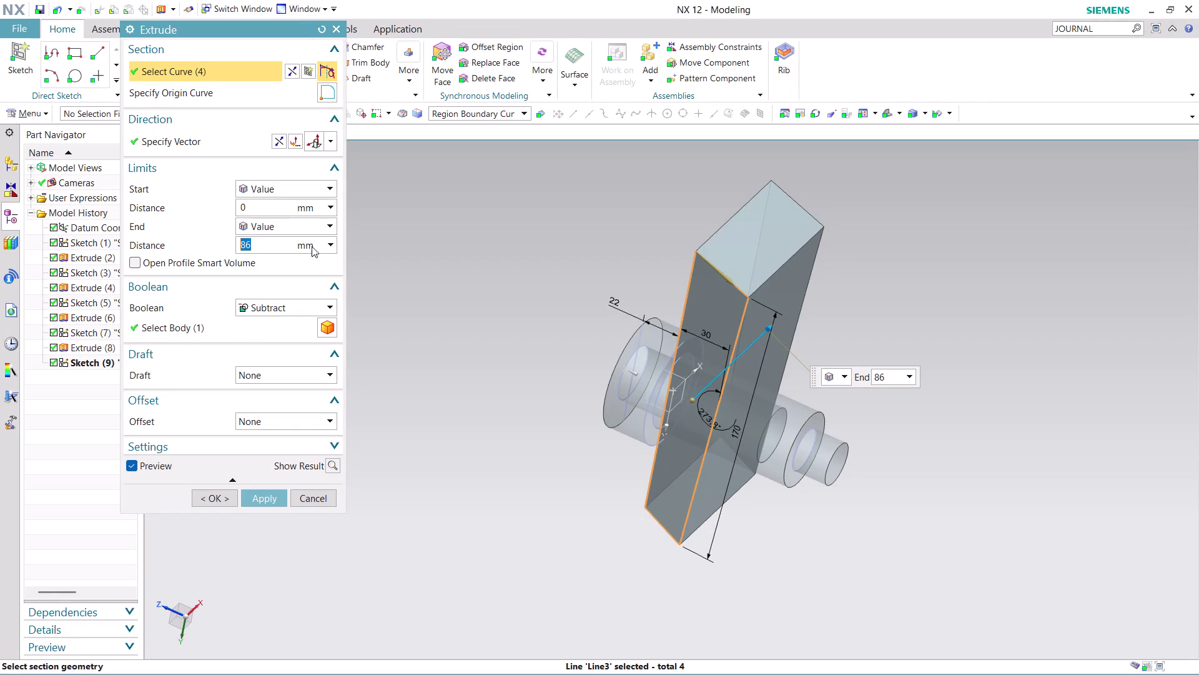
Make the extrude symmetric at 6 mm, reselect the four keyway curves and apply the cut.
click(329, 224)
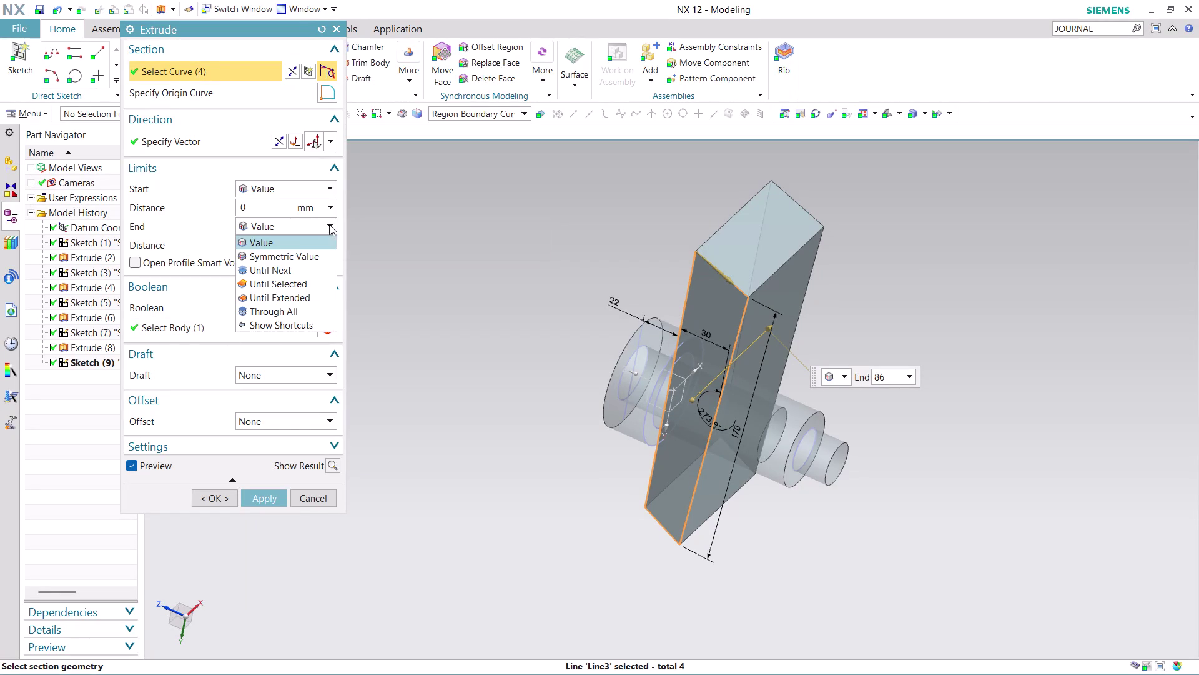
click(307, 254)
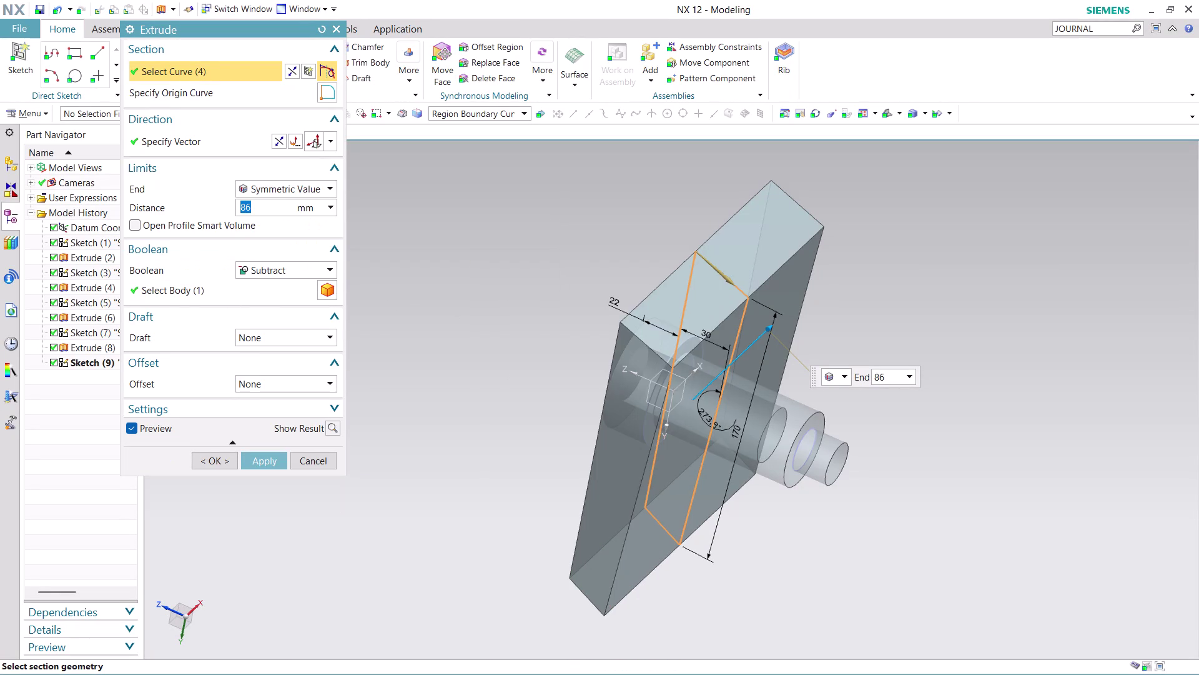
key(6)
click(411, 291)
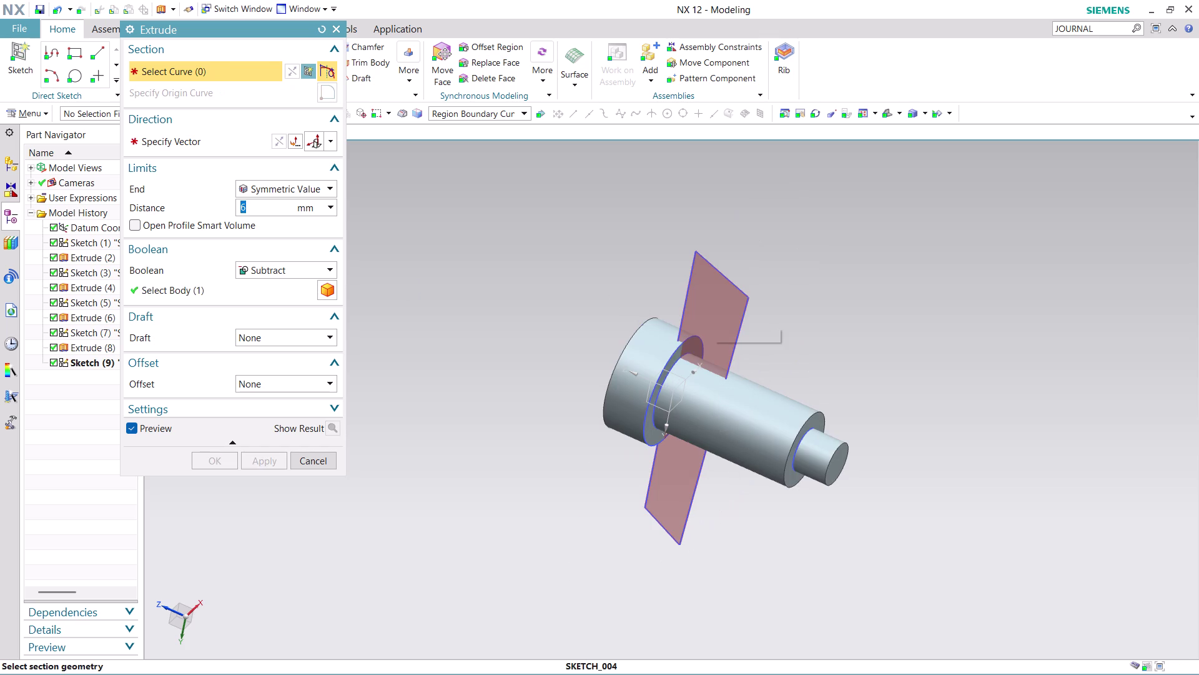
click(712, 310)
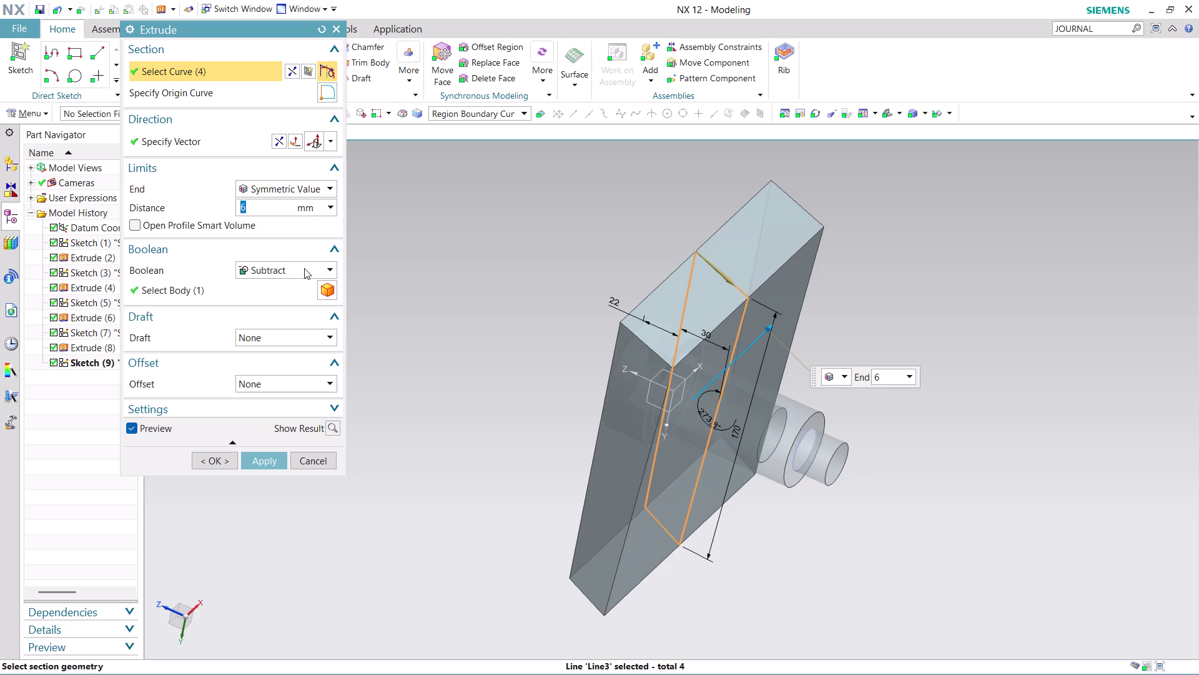
click(266, 462)
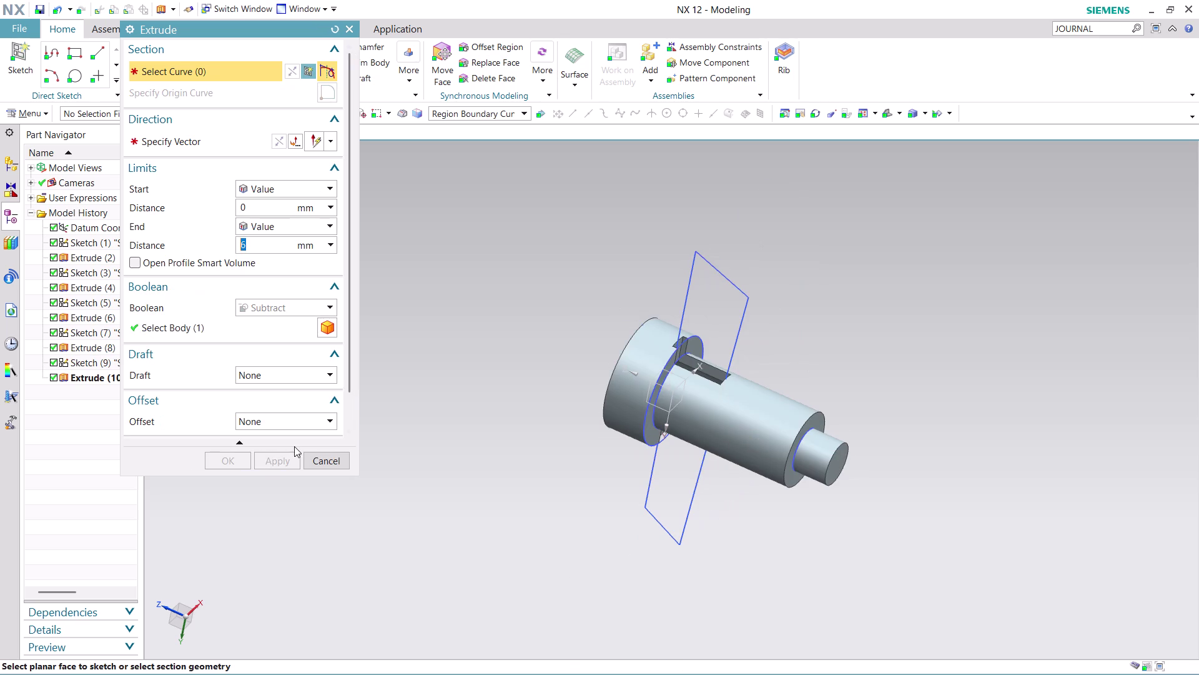
Orbit and zoom around the shaft to inspect the new keyway, then cancel the Extrude dialog.
middle_drag(779, 302, 766, 361)
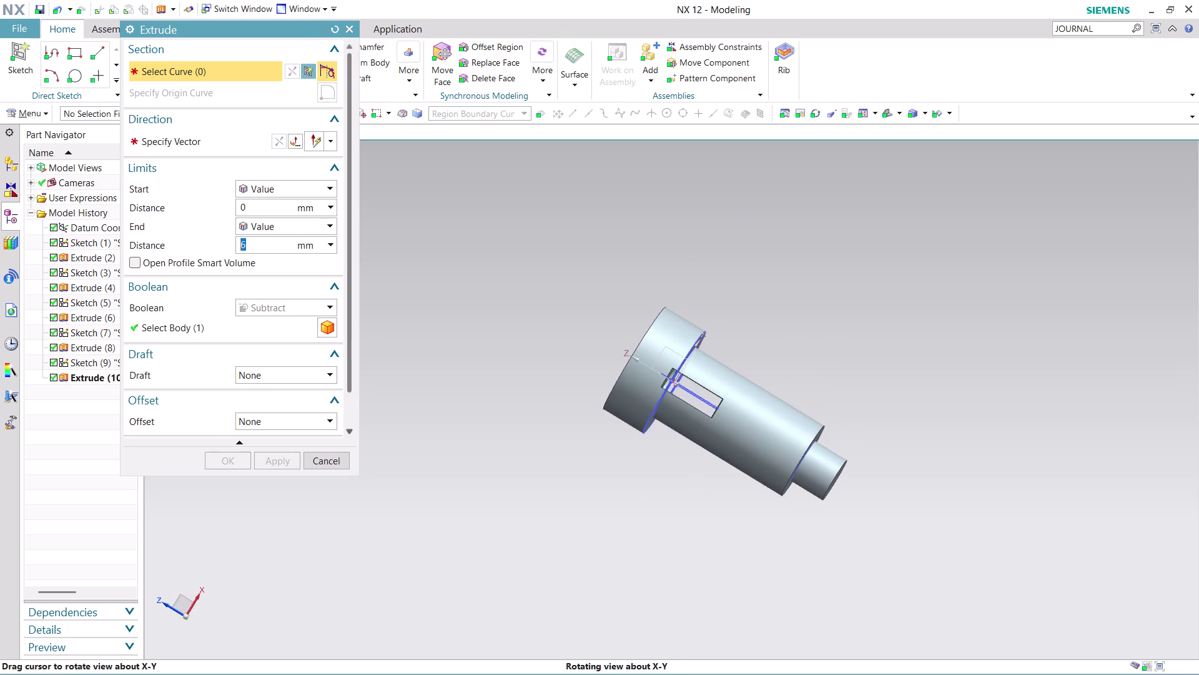
middle_drag(766, 361, 775, 197)
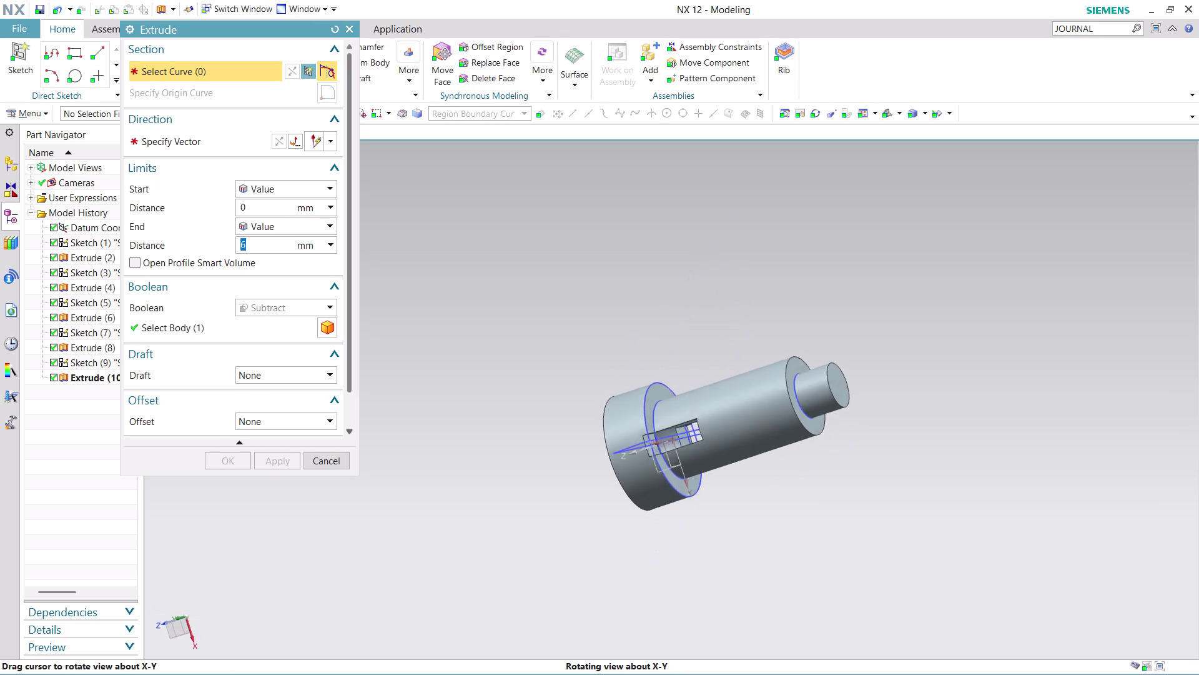
middle_drag(775, 198, 702, 275)
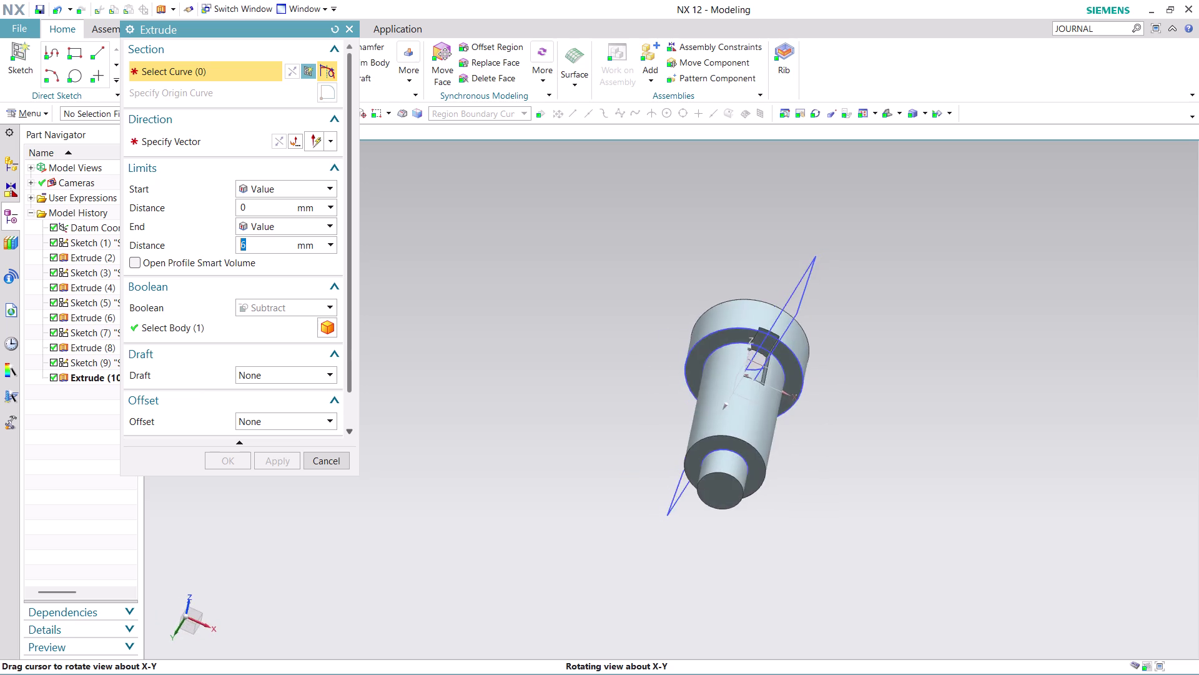
middle_drag(702, 275, 676, 289)
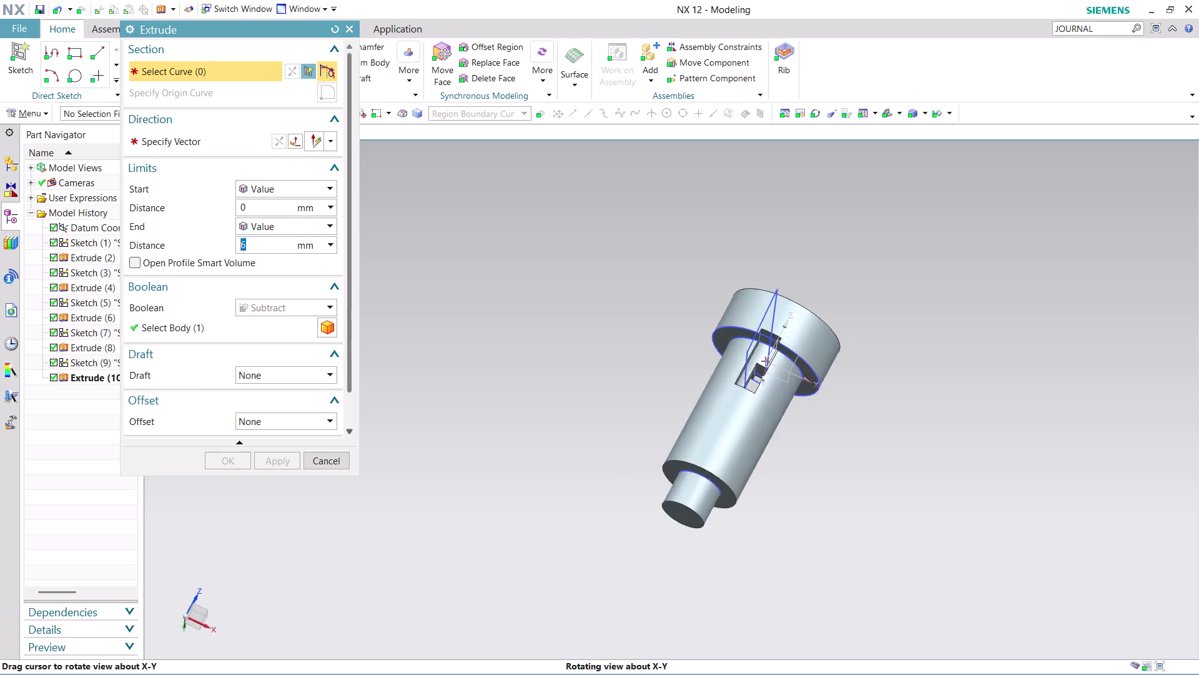
middle_drag(676, 289, 587, 273)
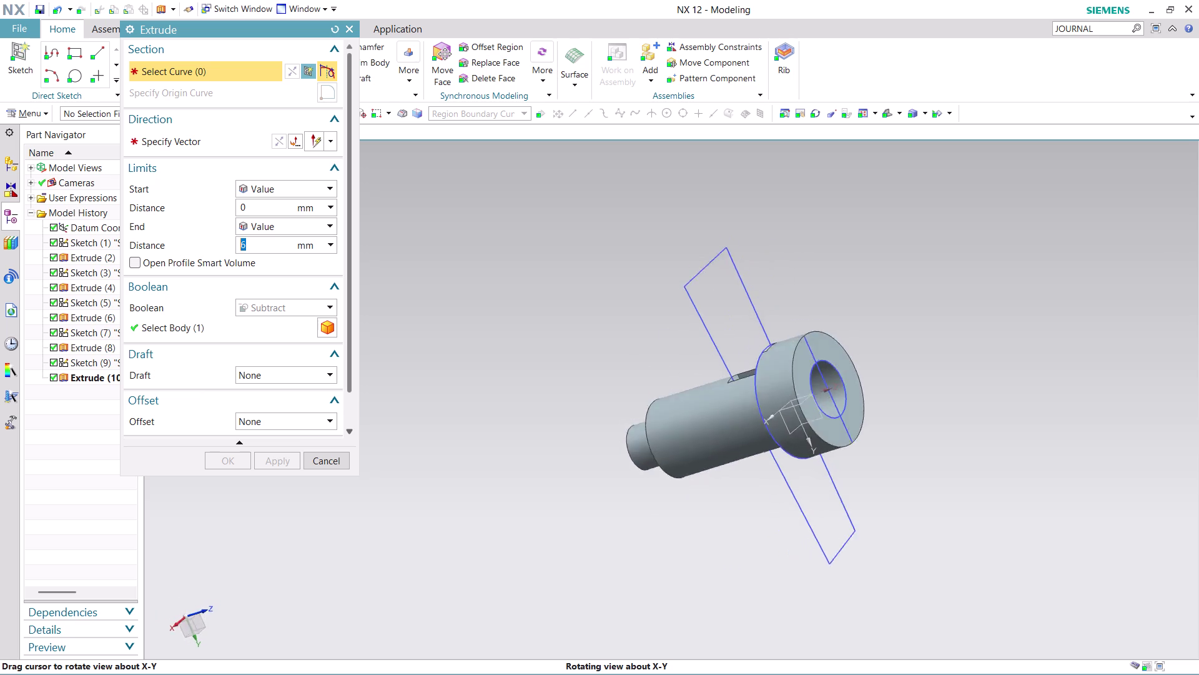
middle_drag(587, 273, 617, 314)
scroll(up, 3)
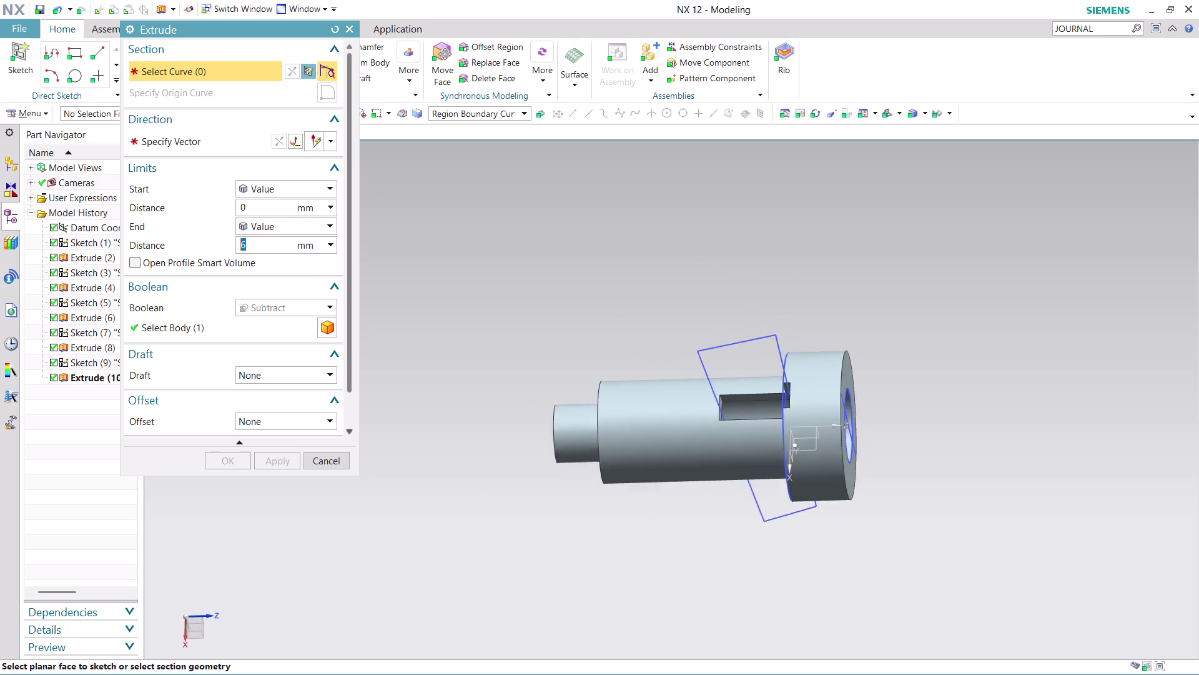
scroll(up, 3)
middle_drag(915, 358, 944, 398)
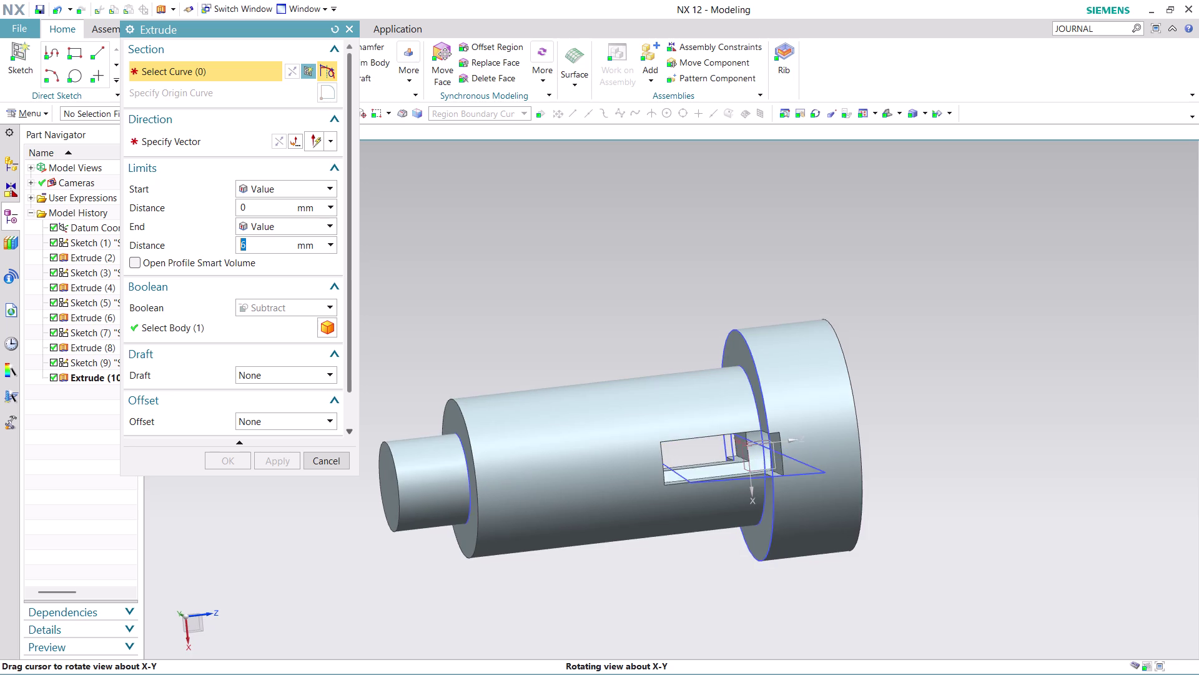
middle_drag(944, 398, 915, 380)
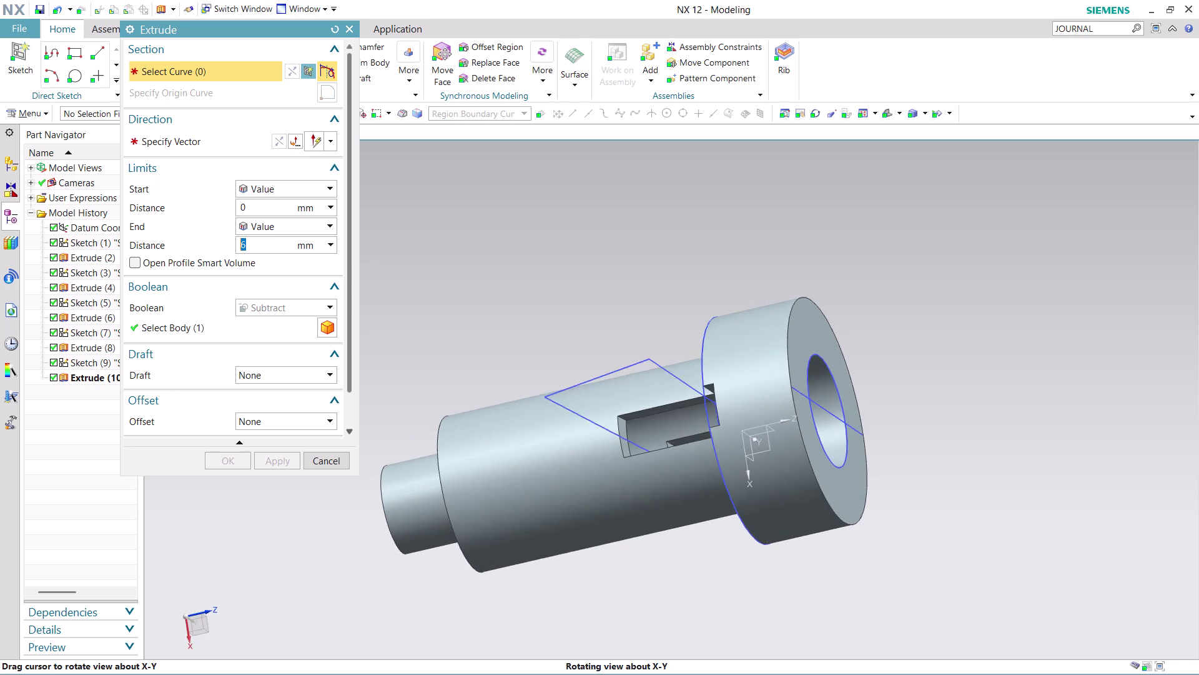
middle_drag(914, 380, 843, 238)
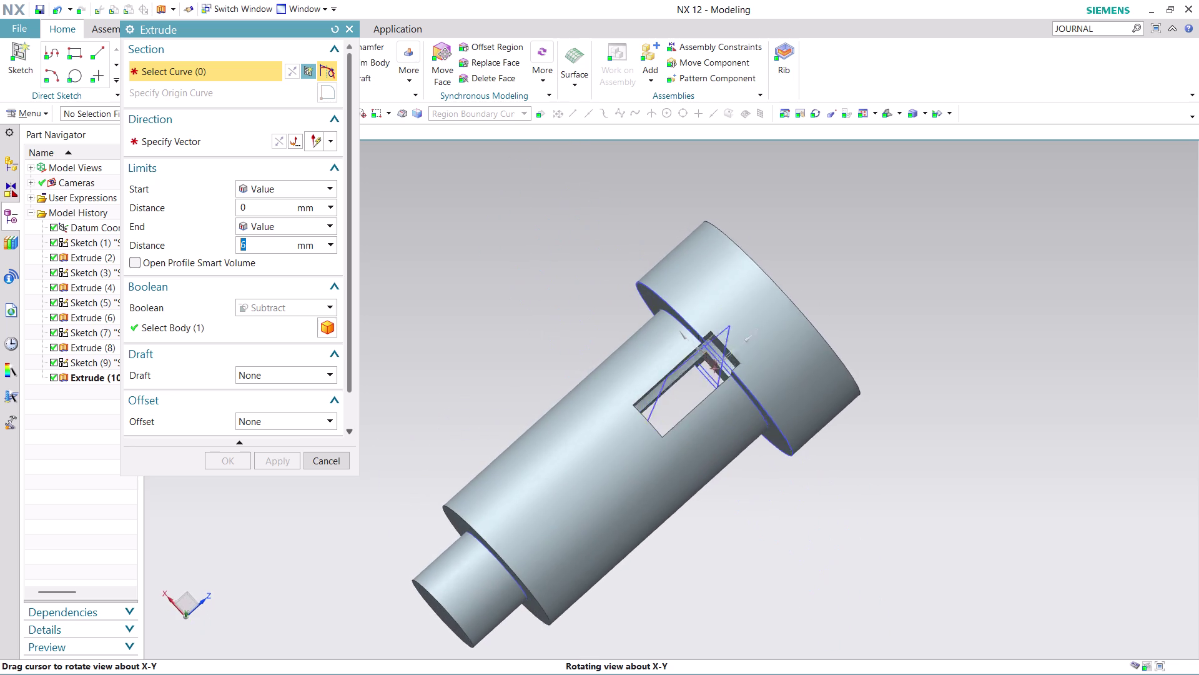
middle_drag(844, 238, 797, 291)
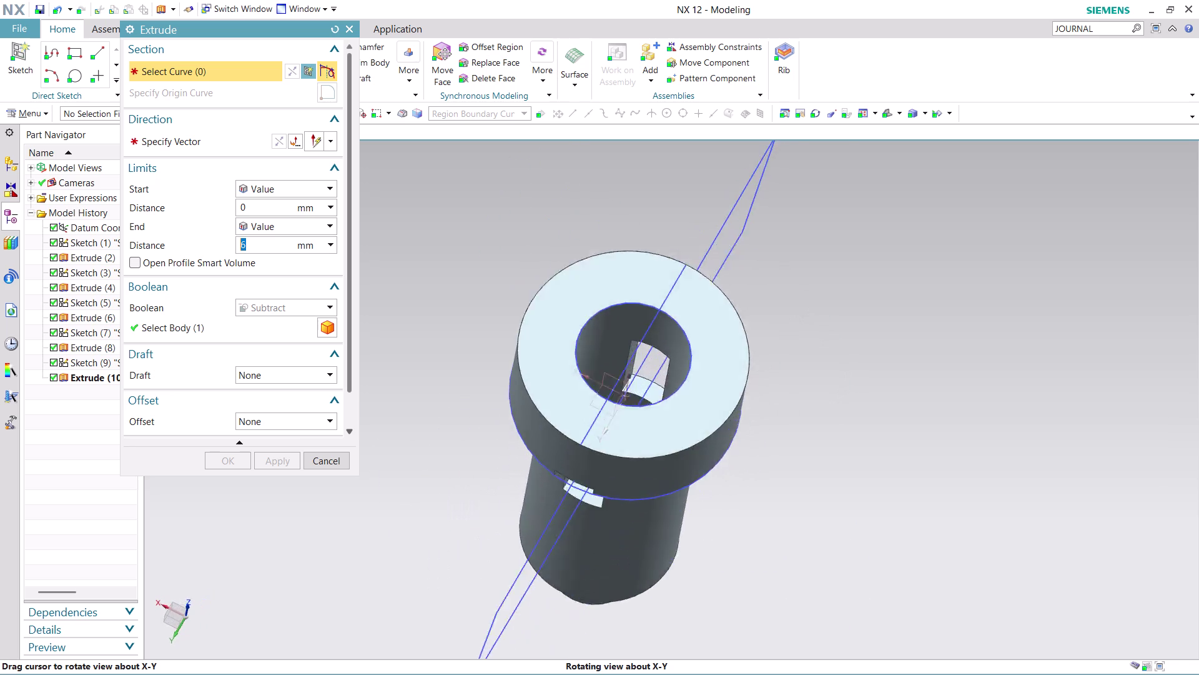
middle_drag(798, 291, 890, 369)
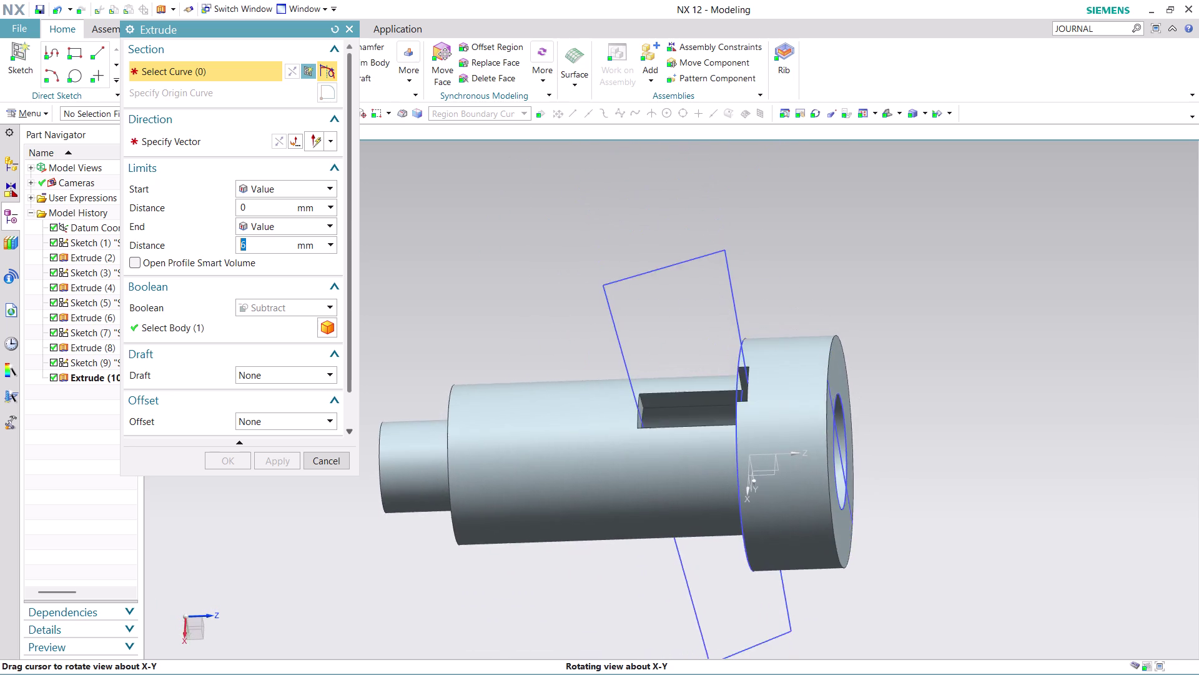
middle_drag(889, 369, 856, 336)
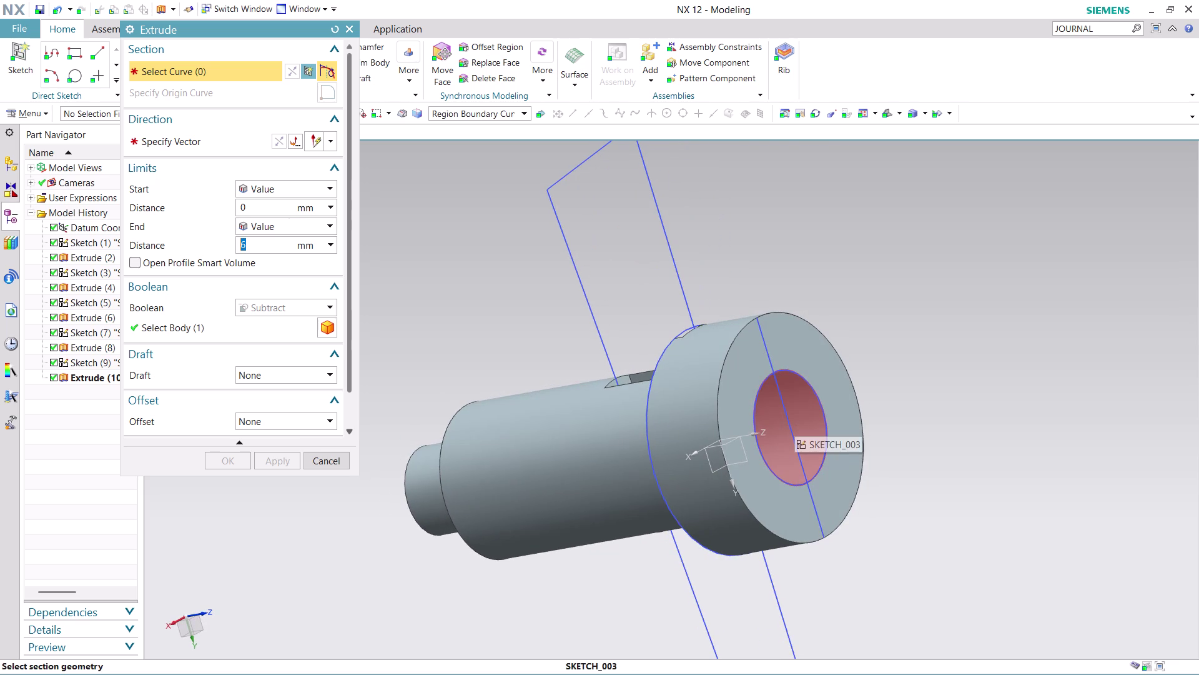
click(312, 460)
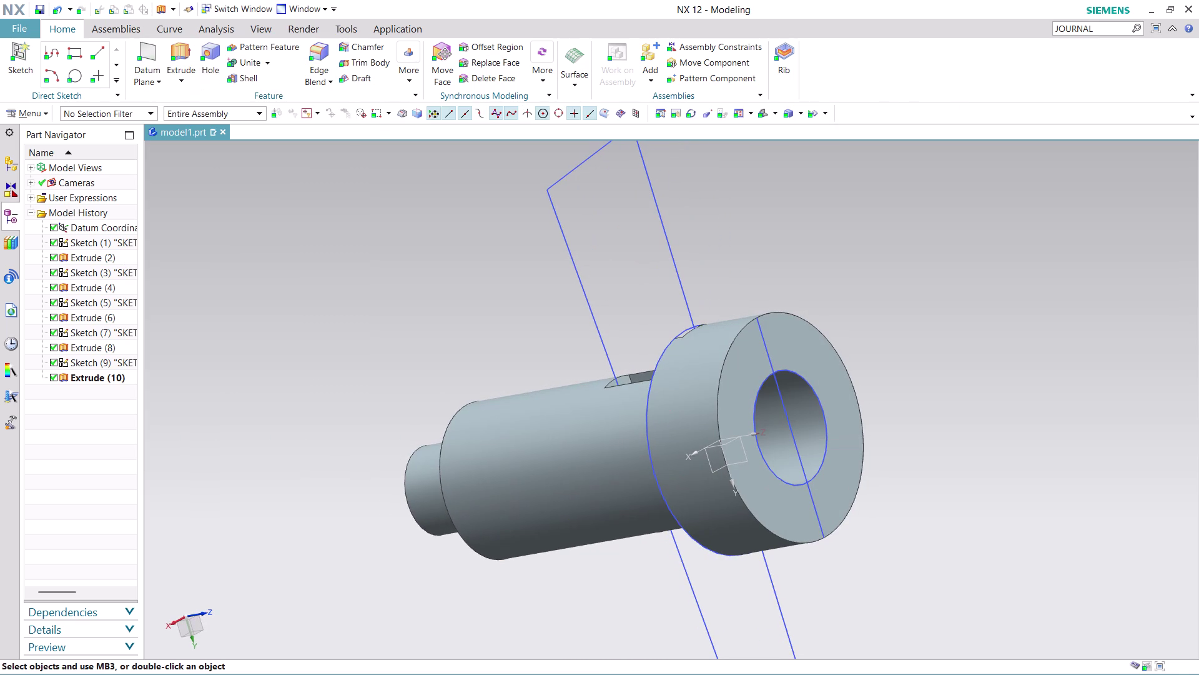
right_click(785, 407)
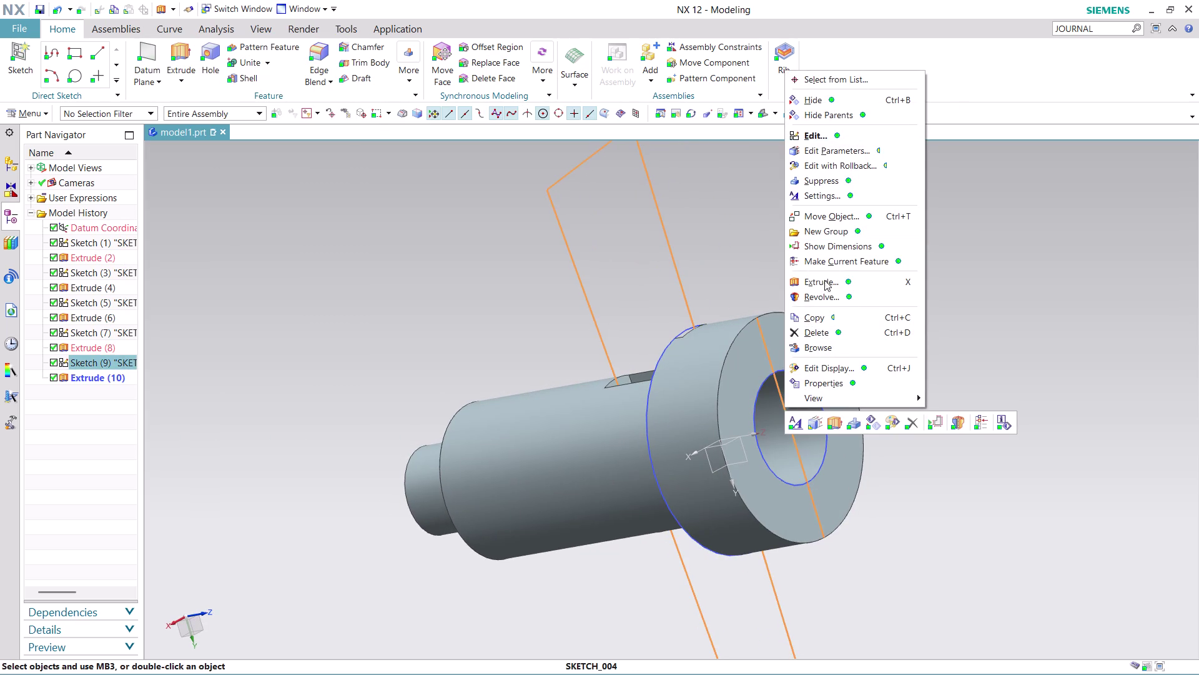
click(849, 98)
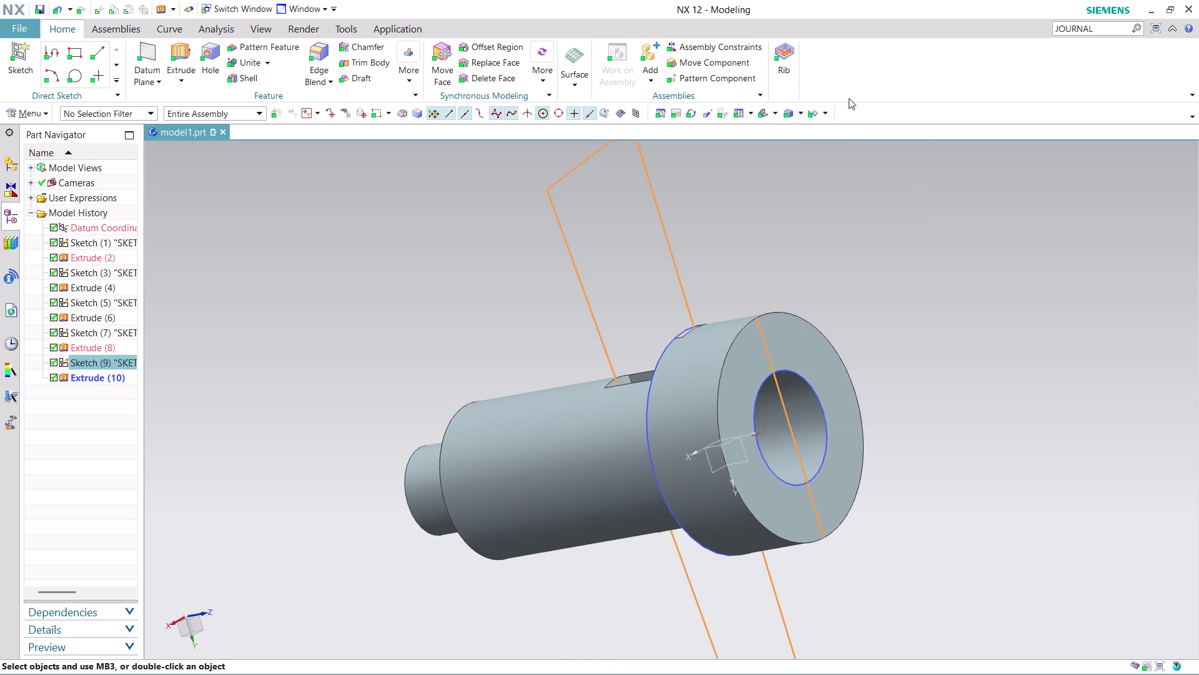
middle_drag(852, 231, 877, 297)
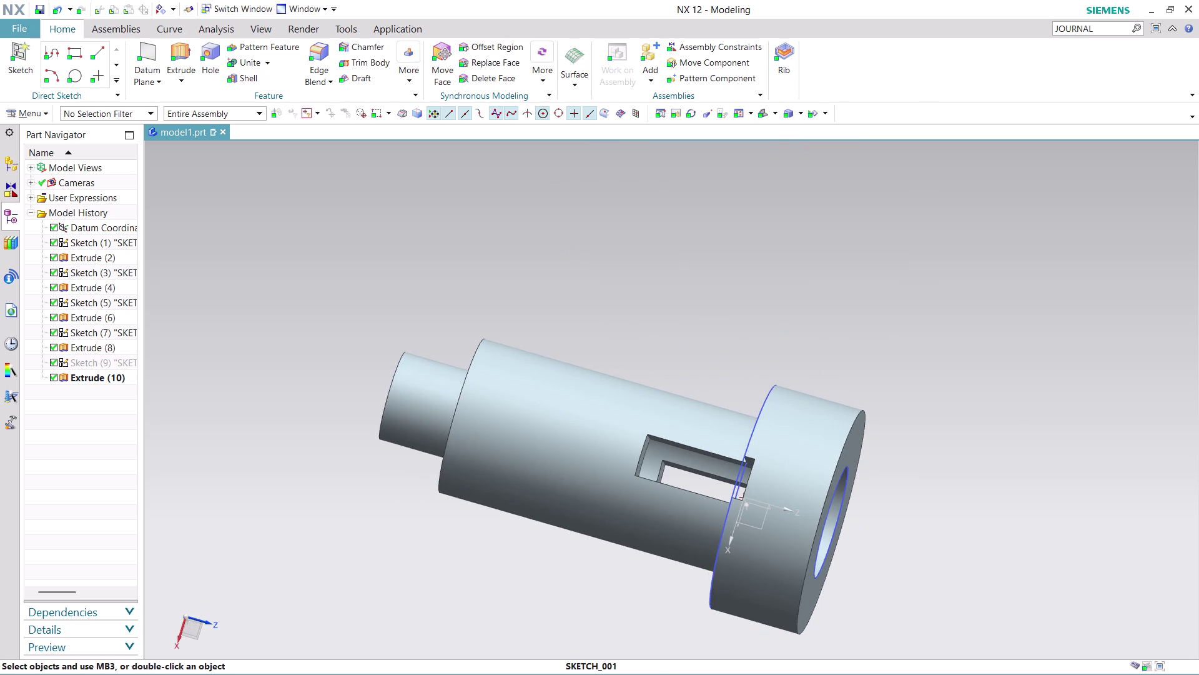
right_click(737, 475)
click(794, 171)
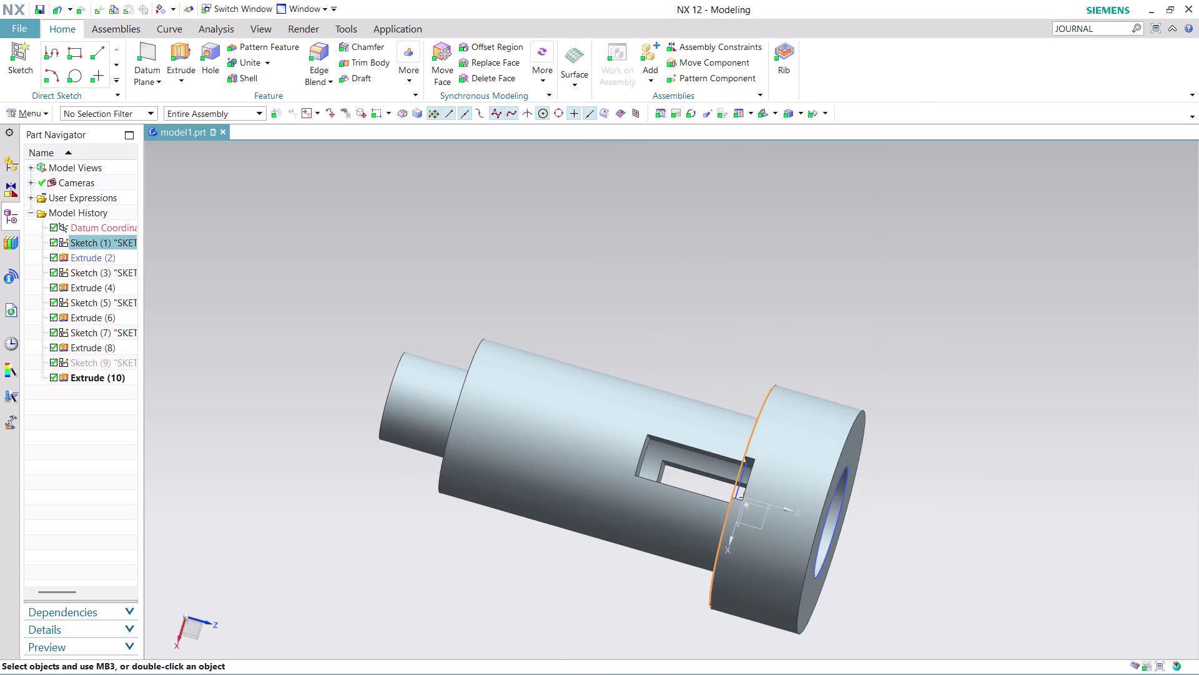
right_click(737, 478)
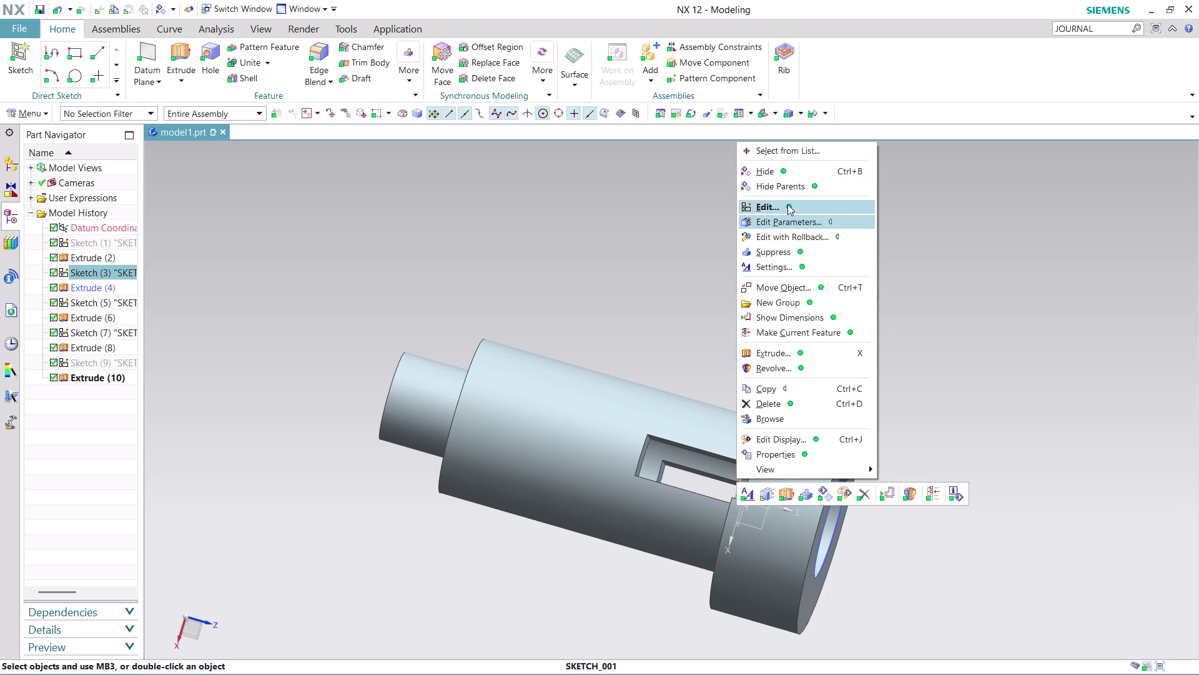
click(787, 172)
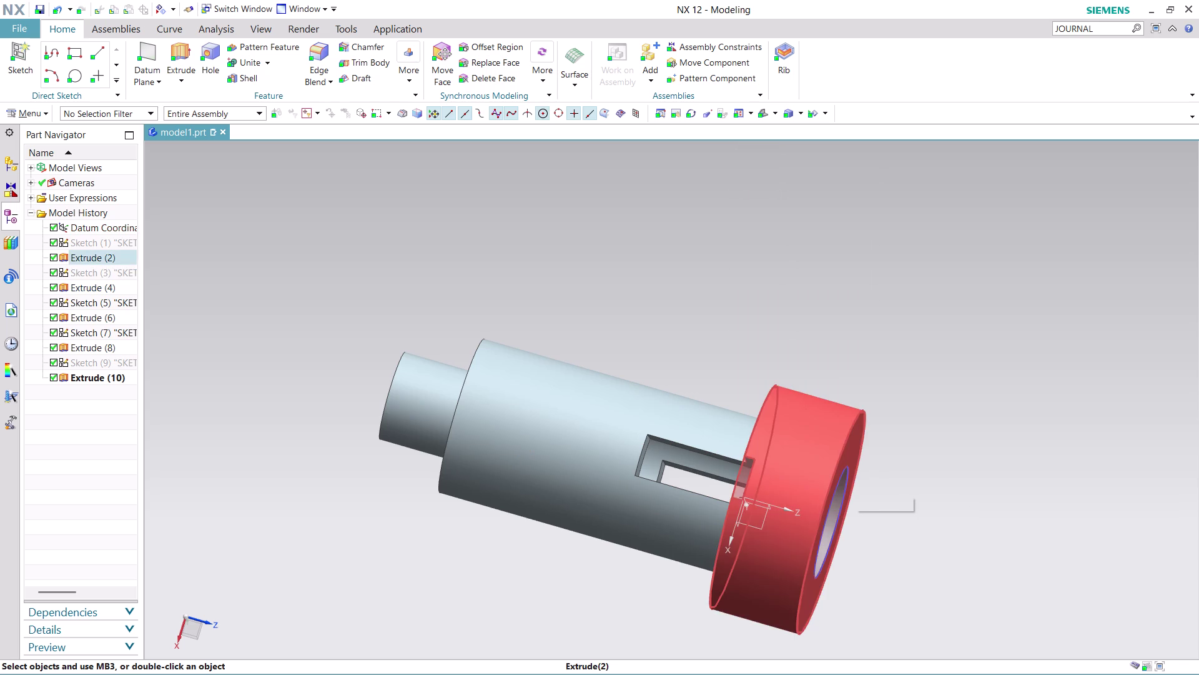
right_click(850, 483)
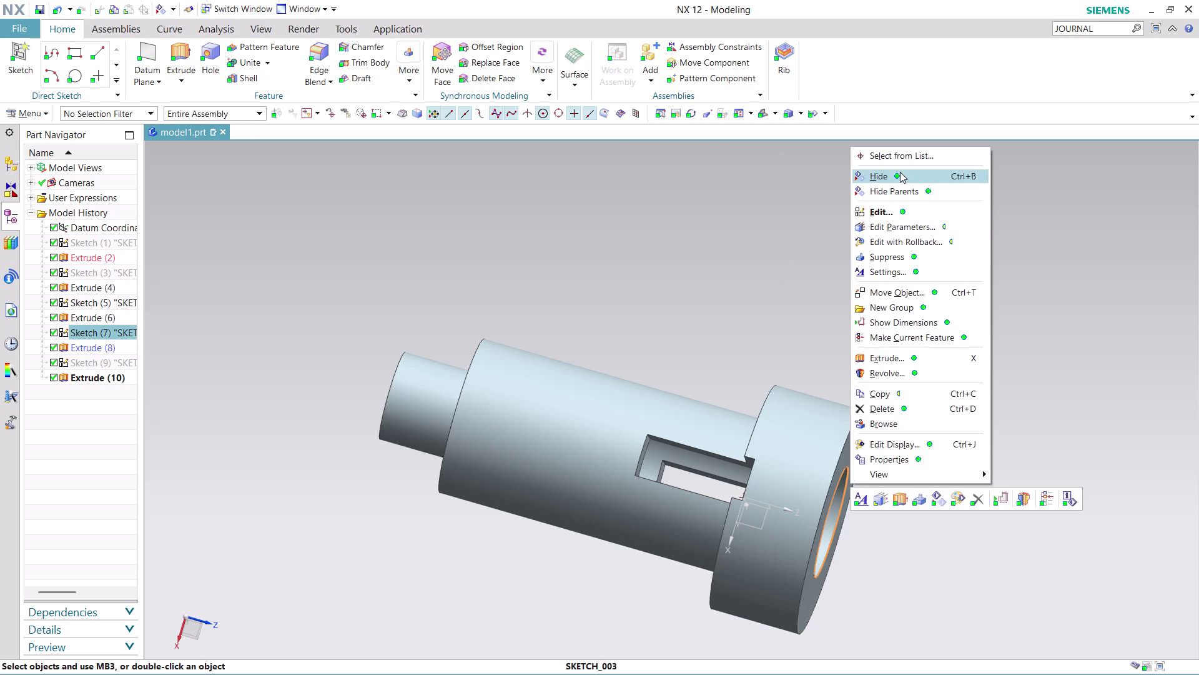
click(900, 172)
scroll(down, 3)
middle_drag(938, 607, 936, 599)
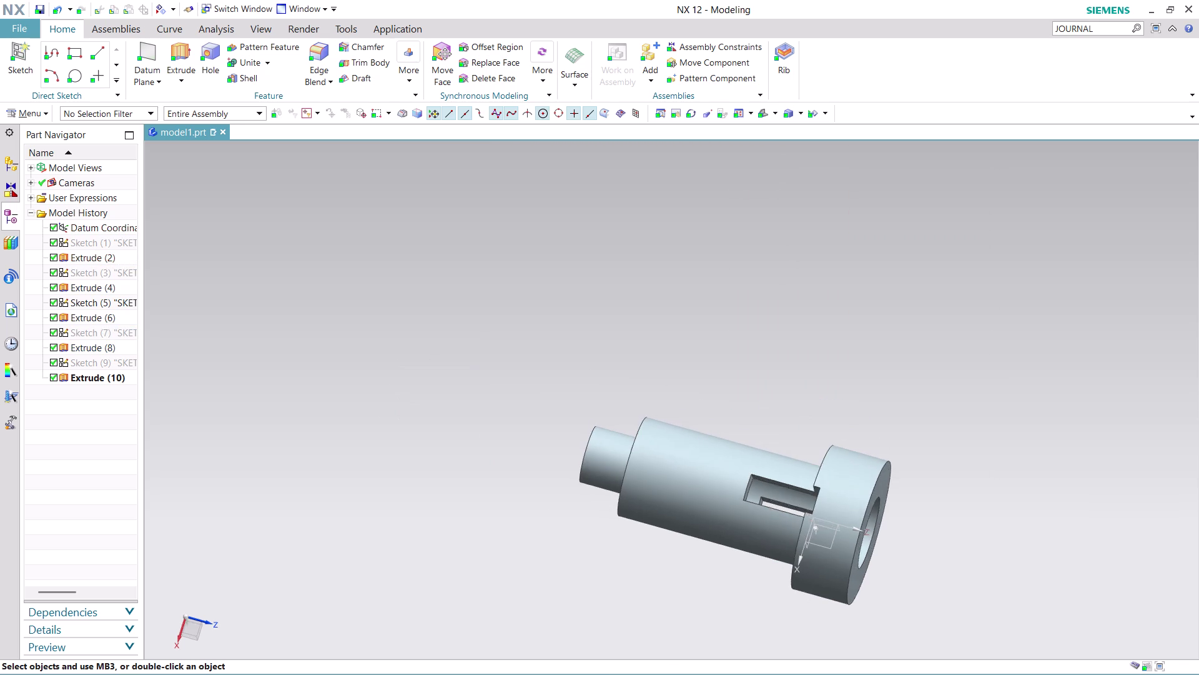
middle_drag(936, 600, 938, 481)
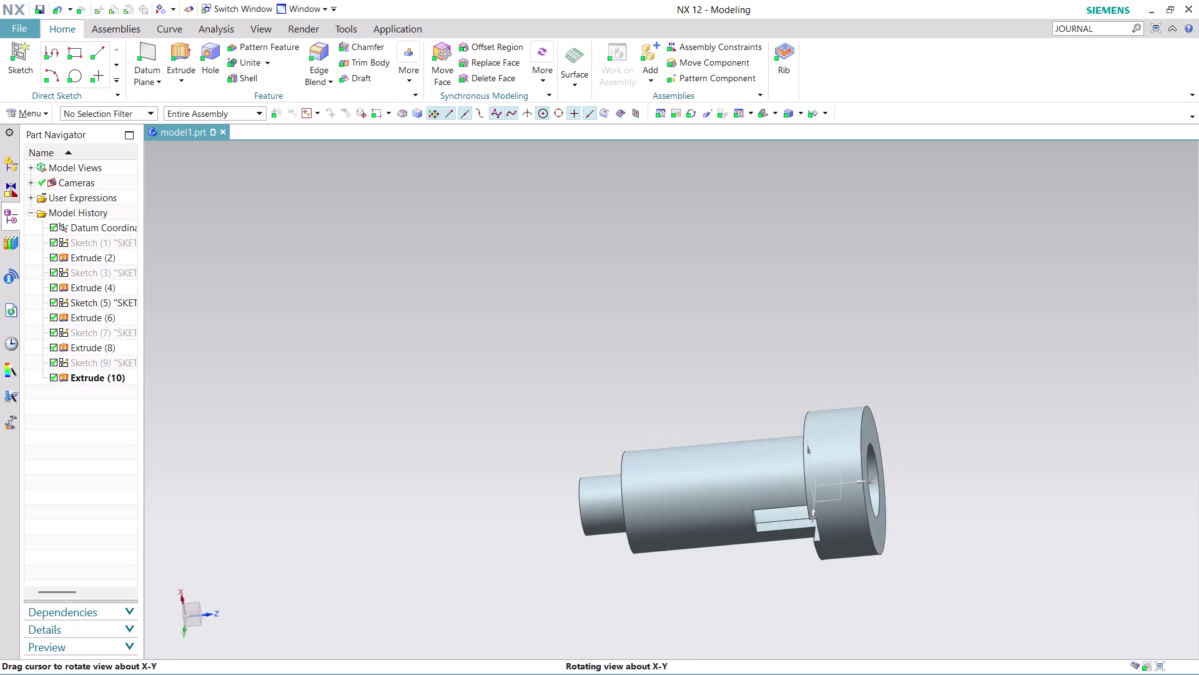
middle_drag(937, 480, 955, 501)
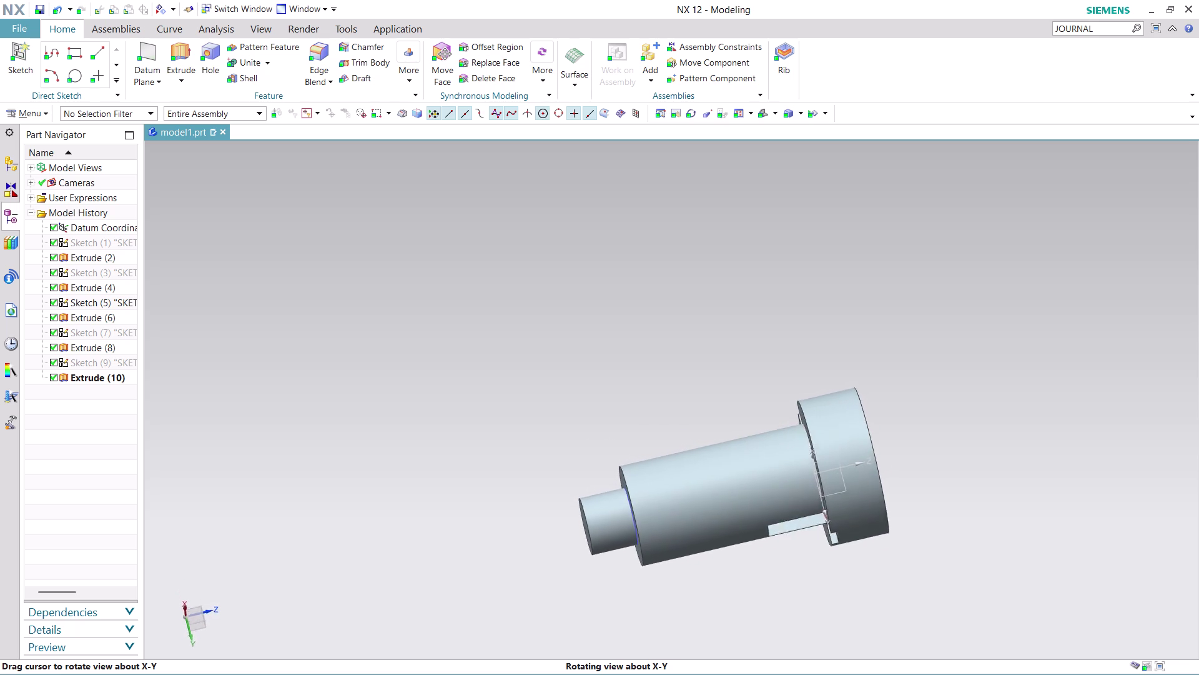
middle_drag(955, 501, 989, 606)
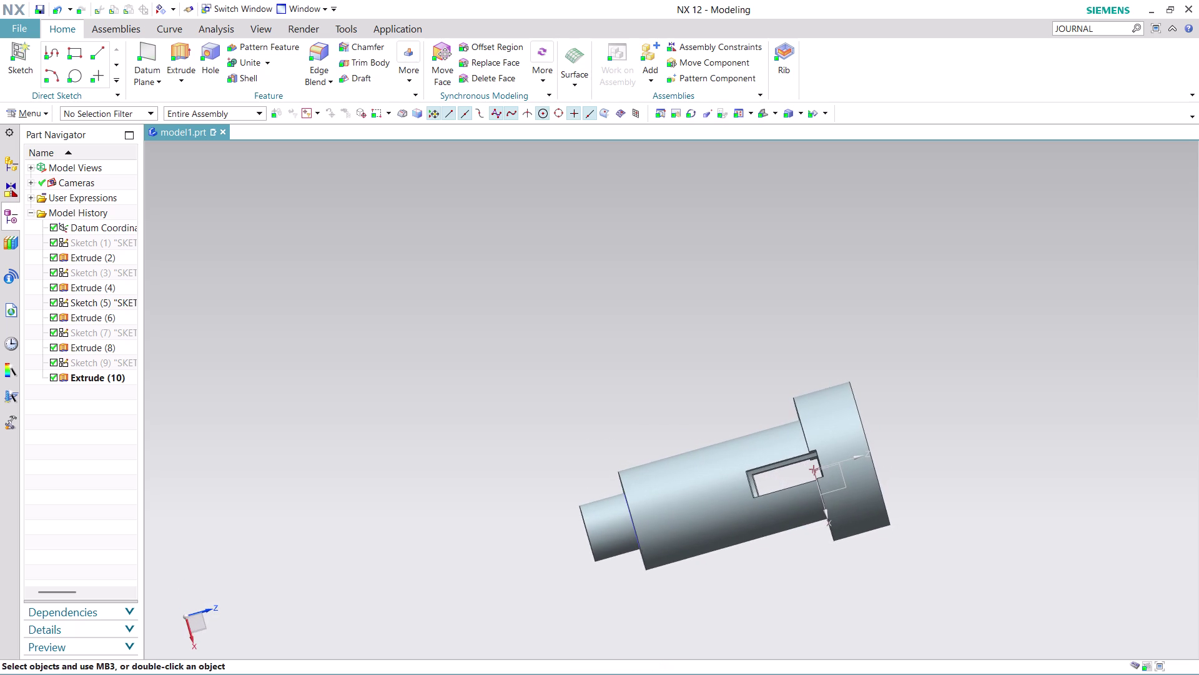
scroll(up, 3)
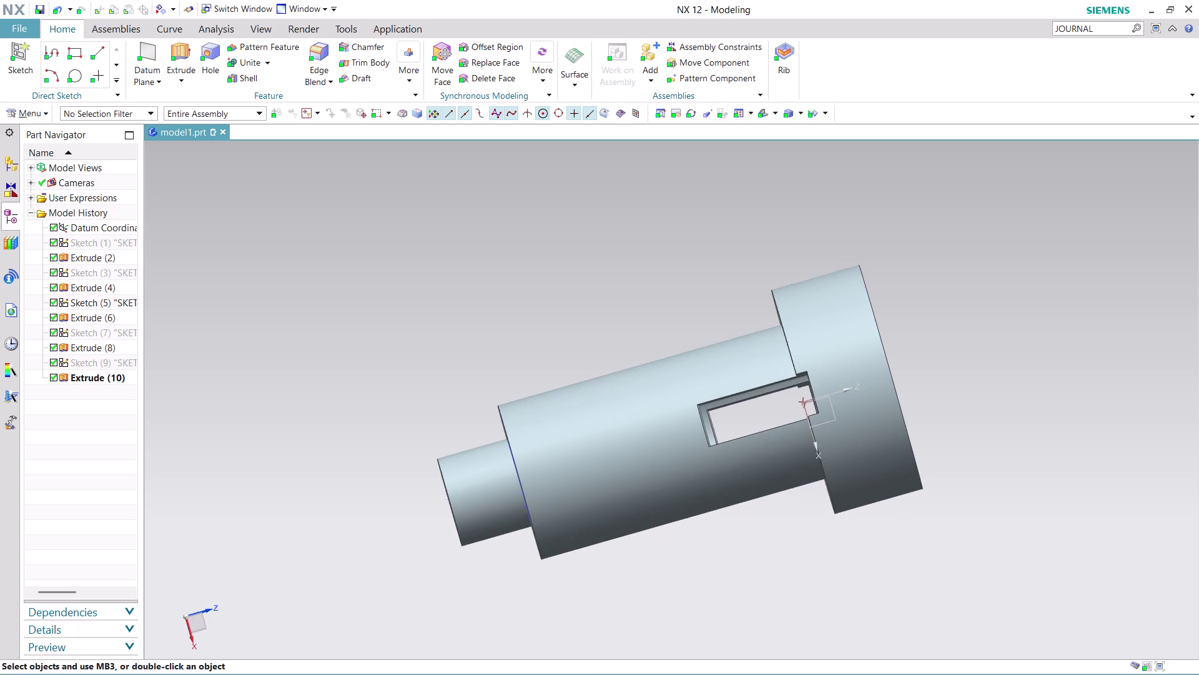
click(80, 380)
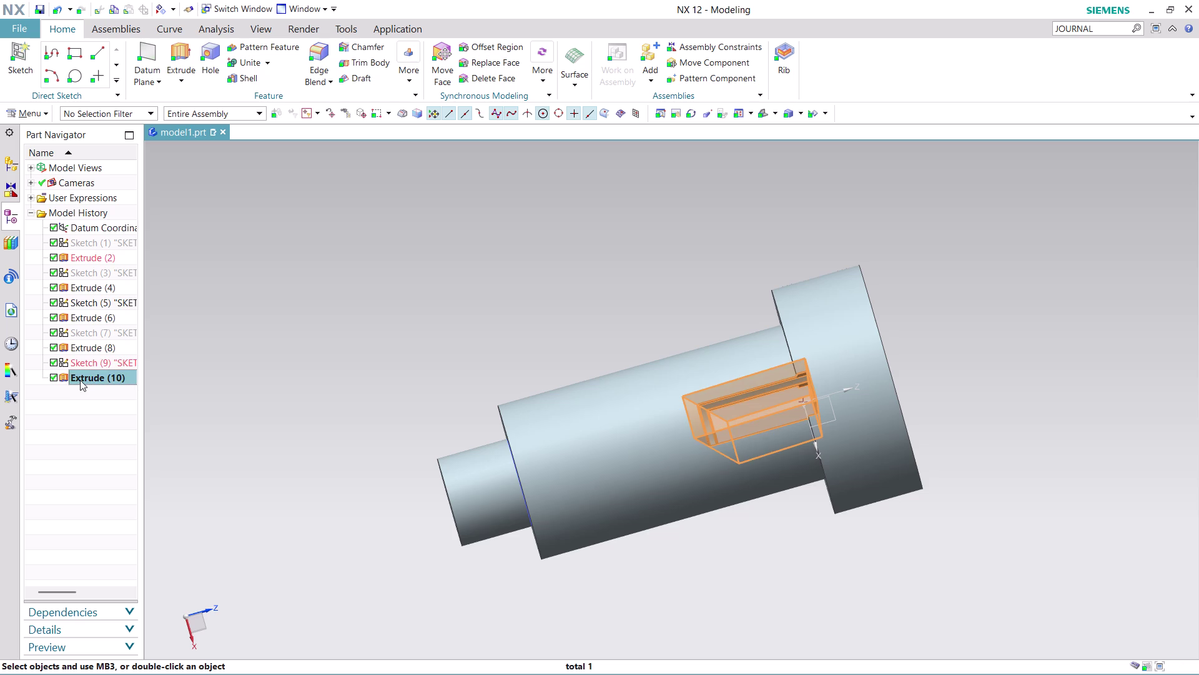
Edit Extrude (10) parameters, appending /2 to the symmetric distance.
right_click(80, 380)
click(159, 102)
click(260, 210)
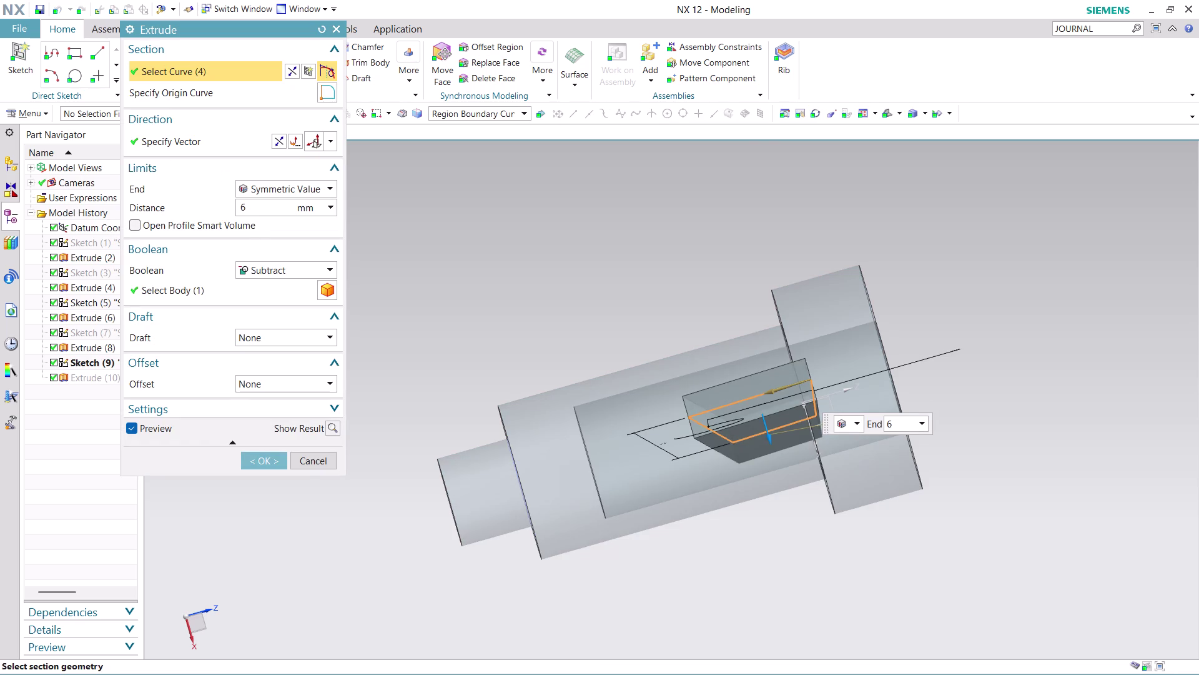
text(/2)
click(255, 461)
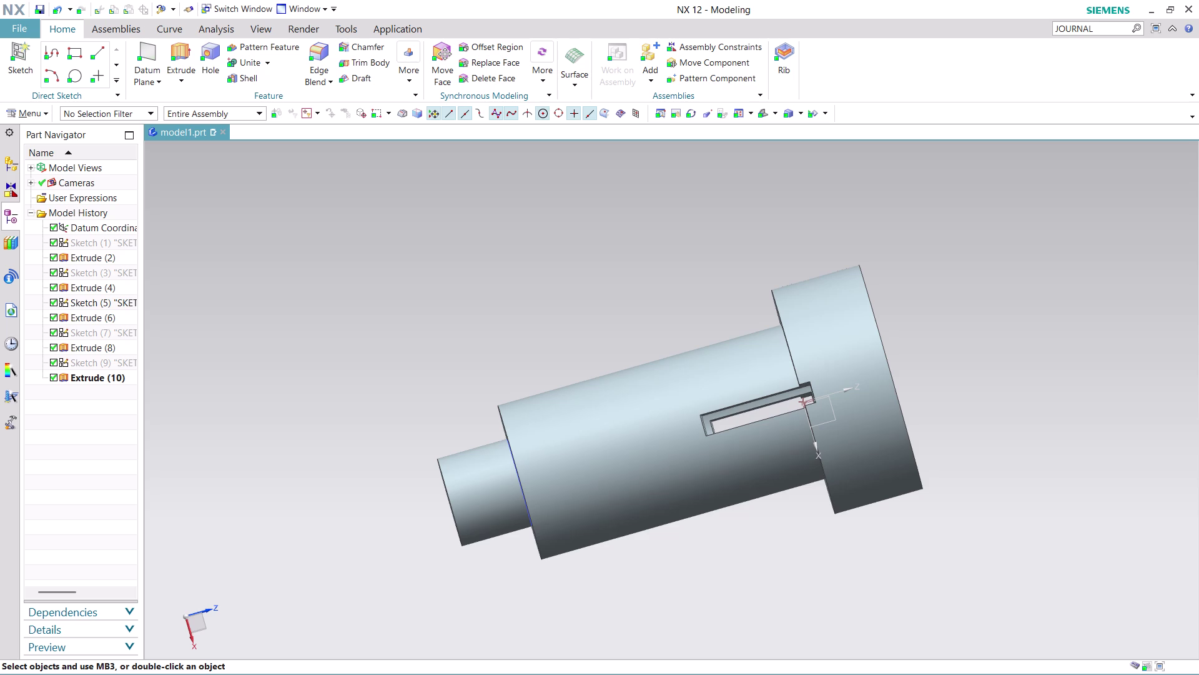
Orbit the shaft from both ends to inspect the narrowed keyway slot.
scroll(up, 3)
middle_drag(798, 536, 779, 470)
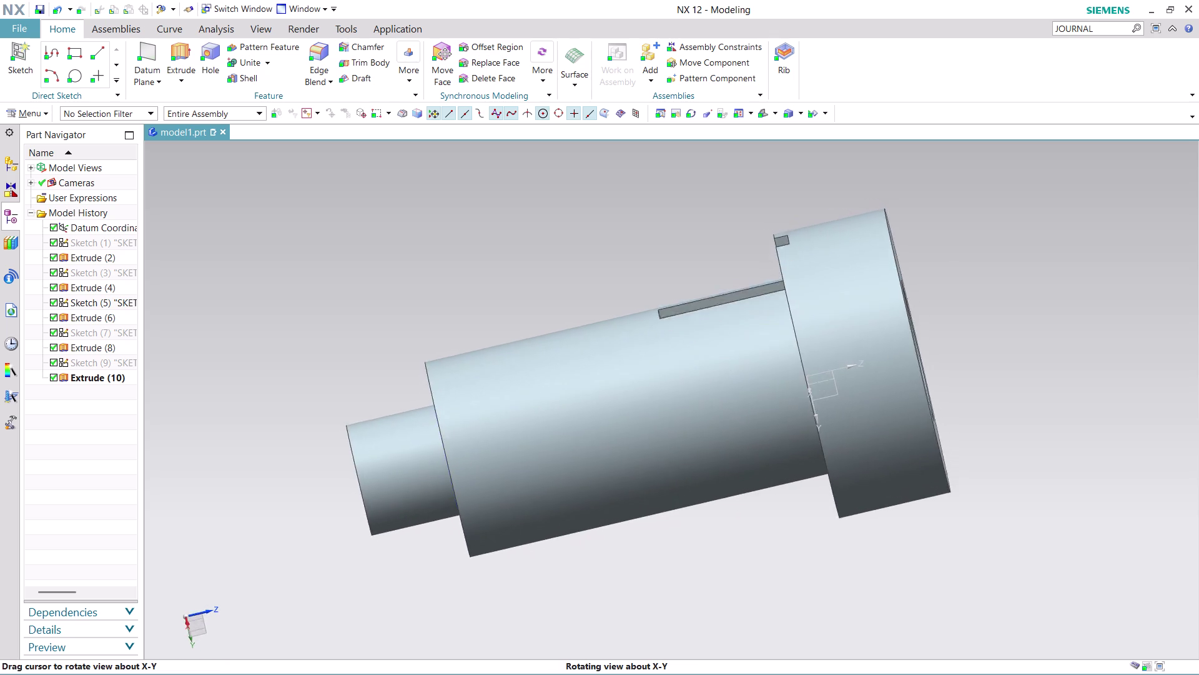
middle_drag(779, 470, 767, 385)
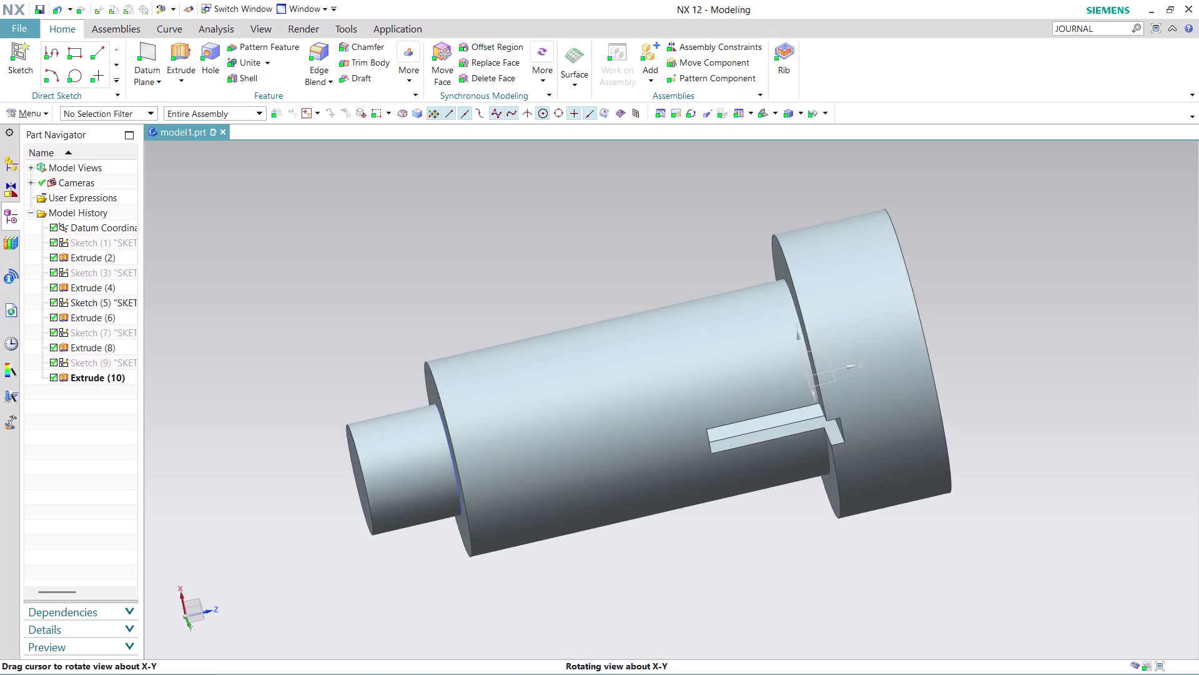
middle_drag(767, 385, 821, 526)
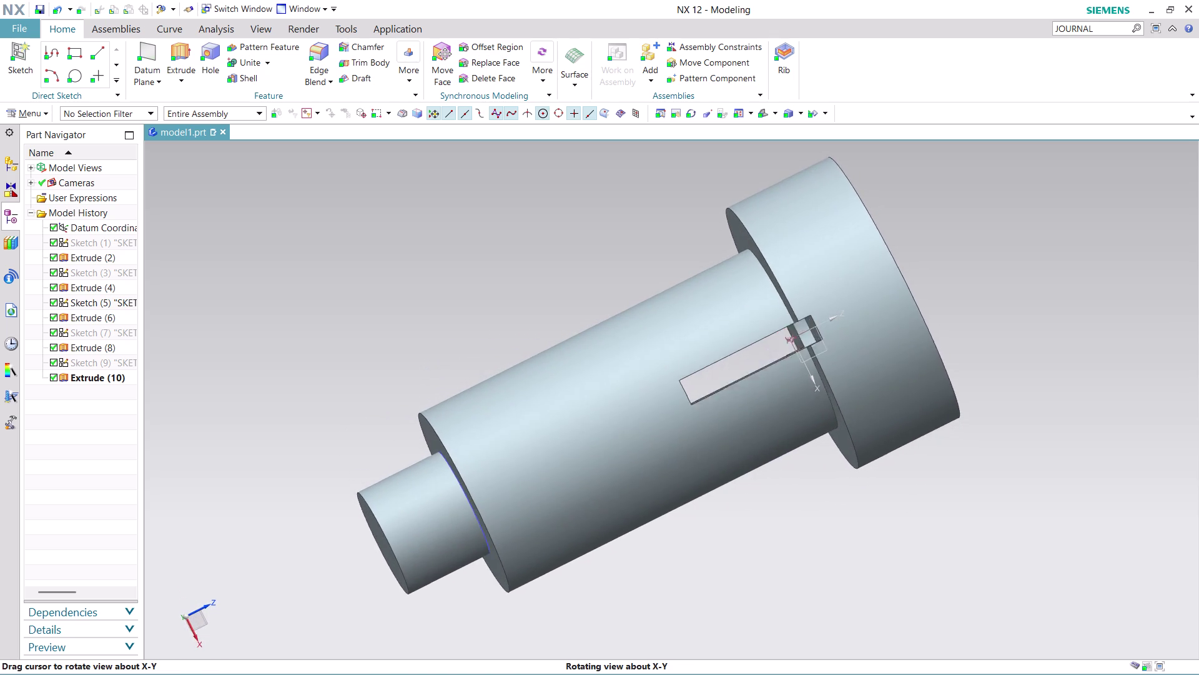
middle_drag(821, 526, 655, 520)
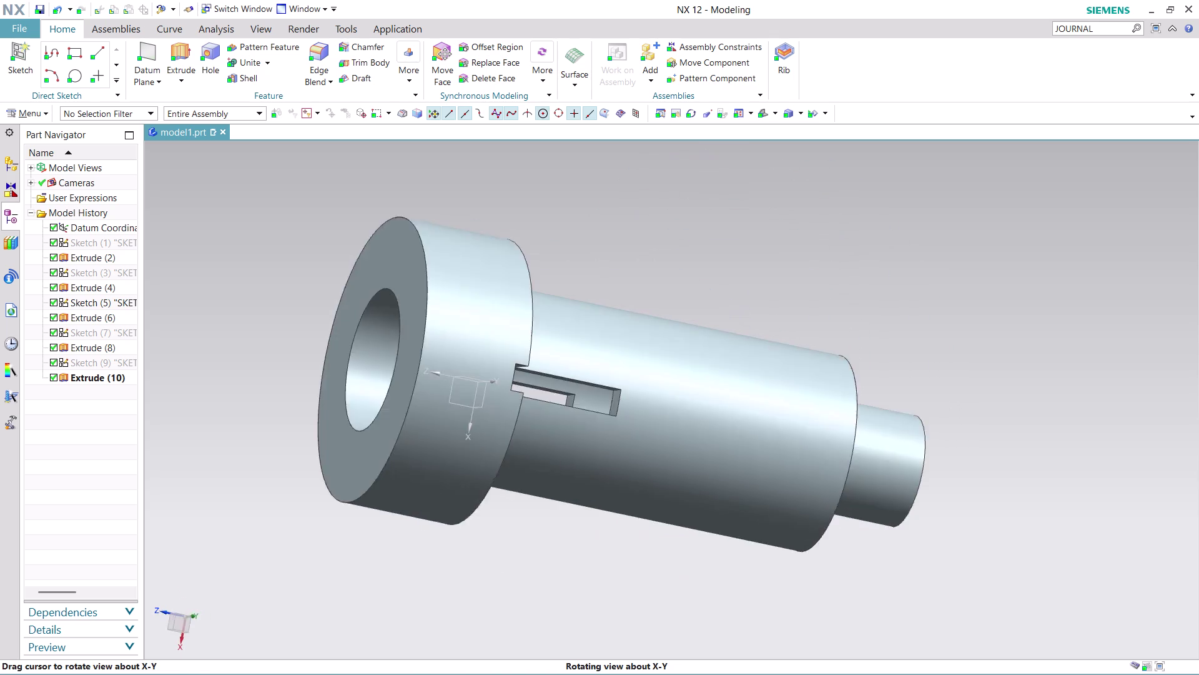
middle_drag(655, 521, 642, 519)
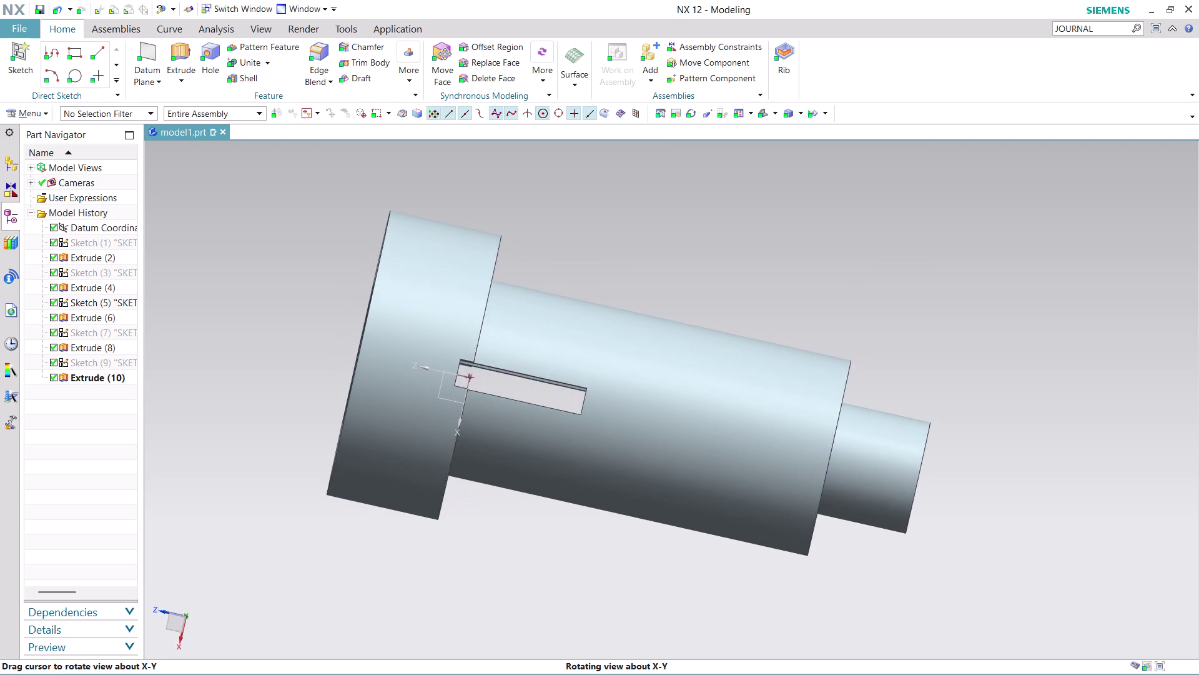
middle_drag(643, 519, 670, 488)
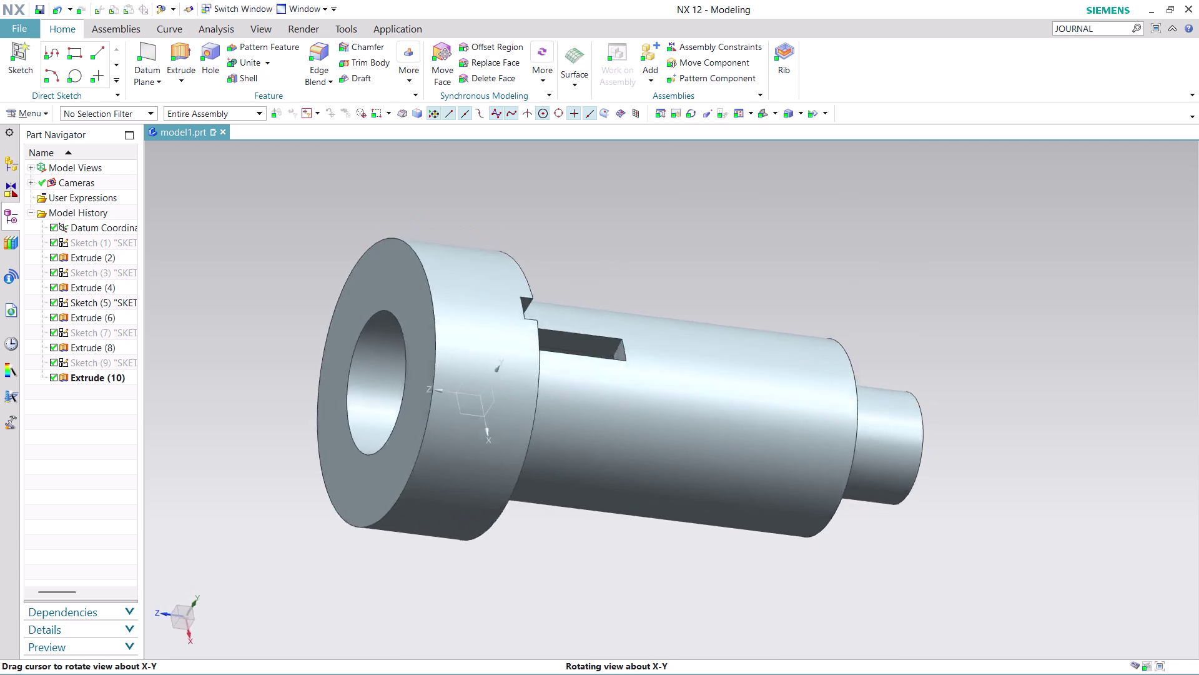
middle_drag(670, 488, 872, 489)
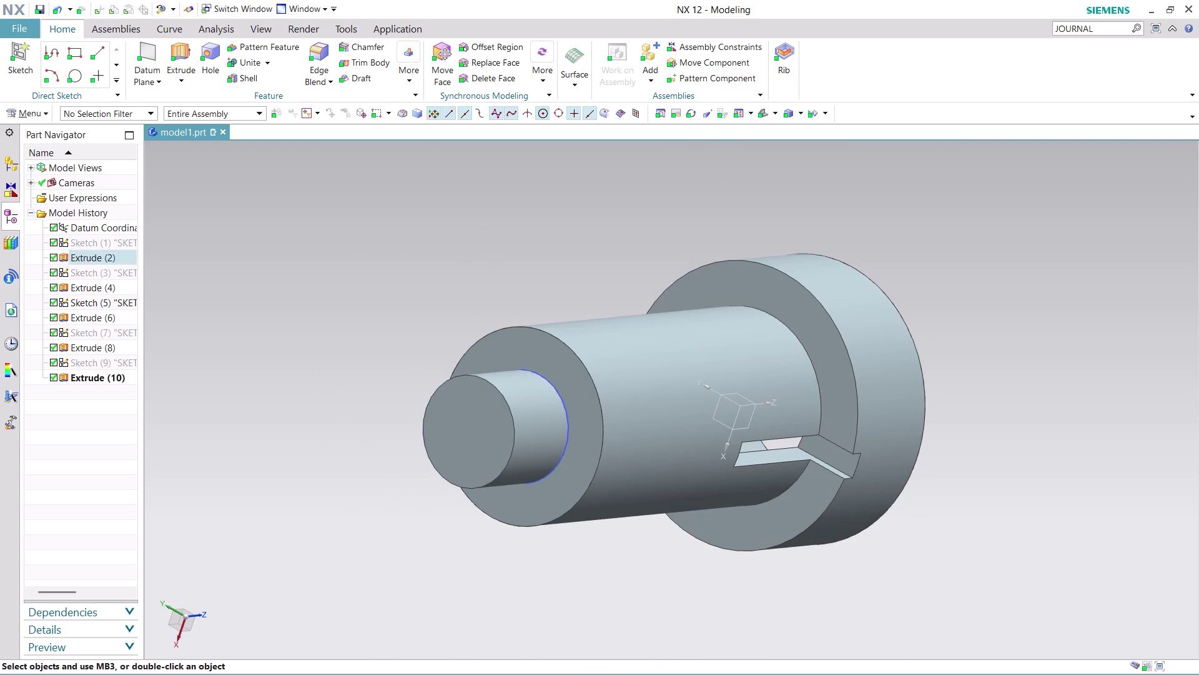
Hide Sketch (5) so every sketch is hidden, reviewing the shaft from several angles.
right_click(567, 430)
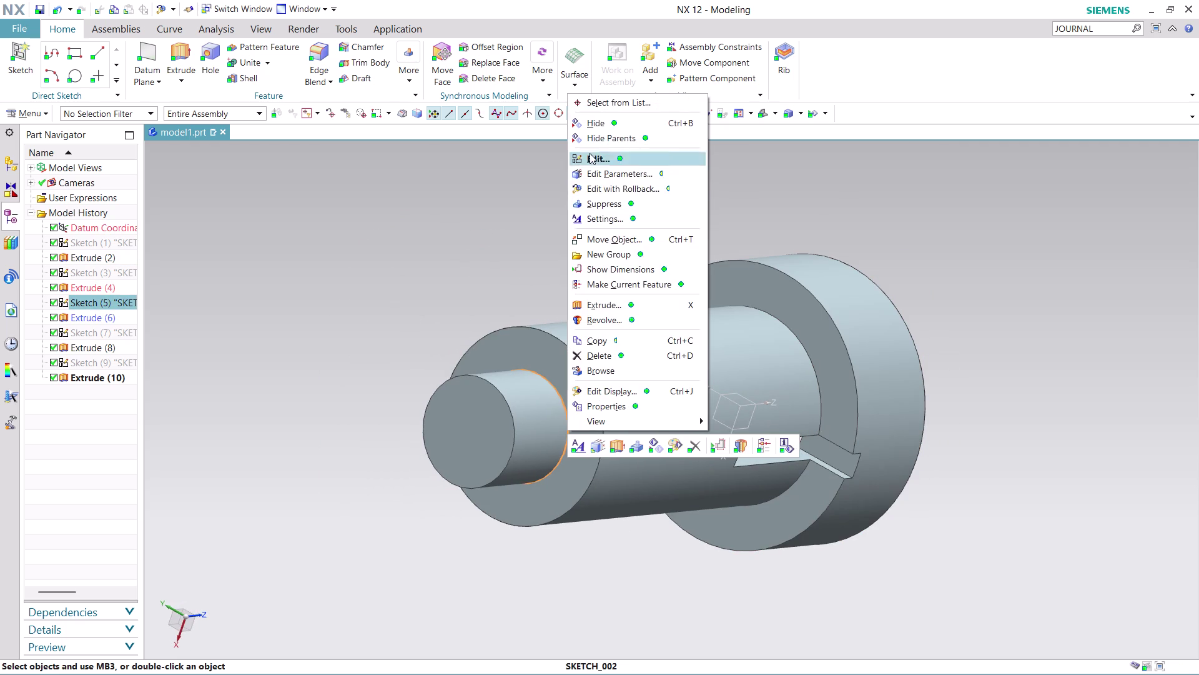
click(601, 127)
middle_drag(1026, 392, 1008, 448)
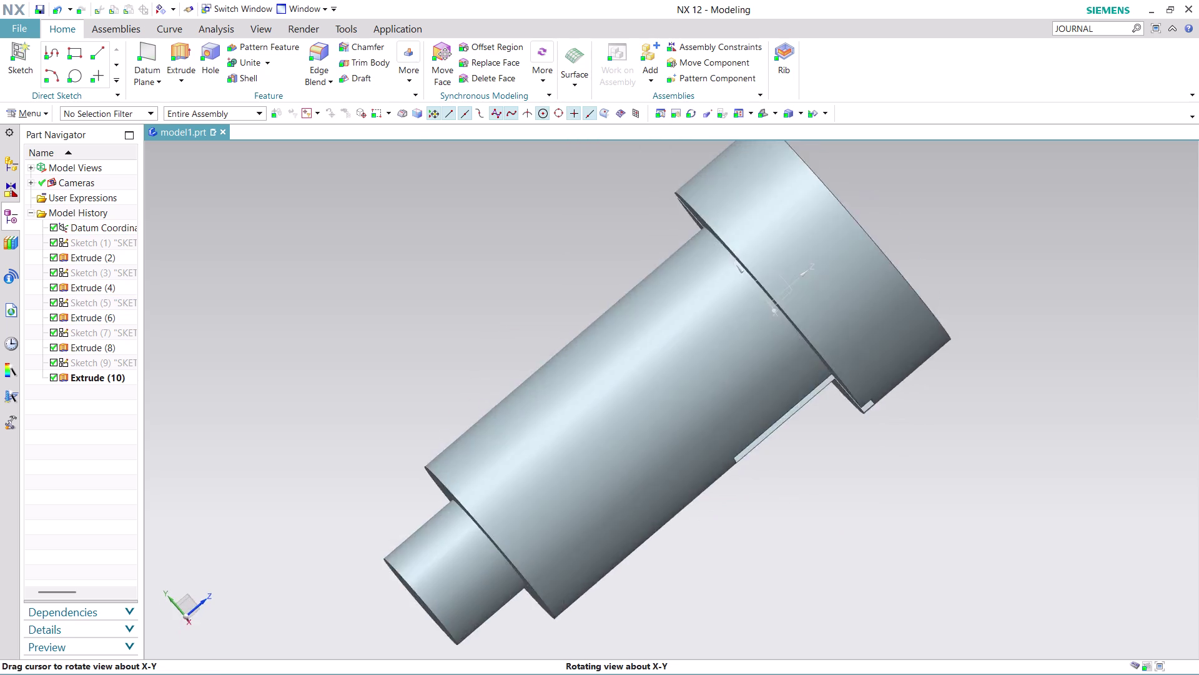
middle_drag(1008, 448, 985, 513)
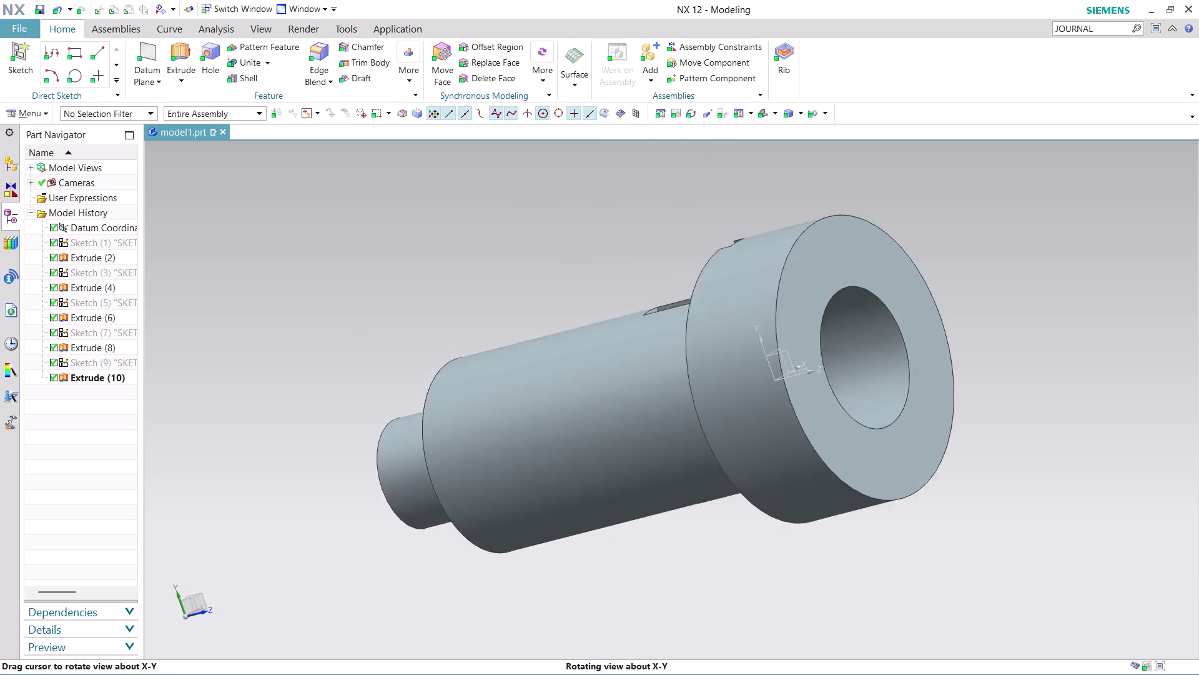
middle_drag(985, 513, 969, 529)
scroll(up, 3)
scroll(down, 3)
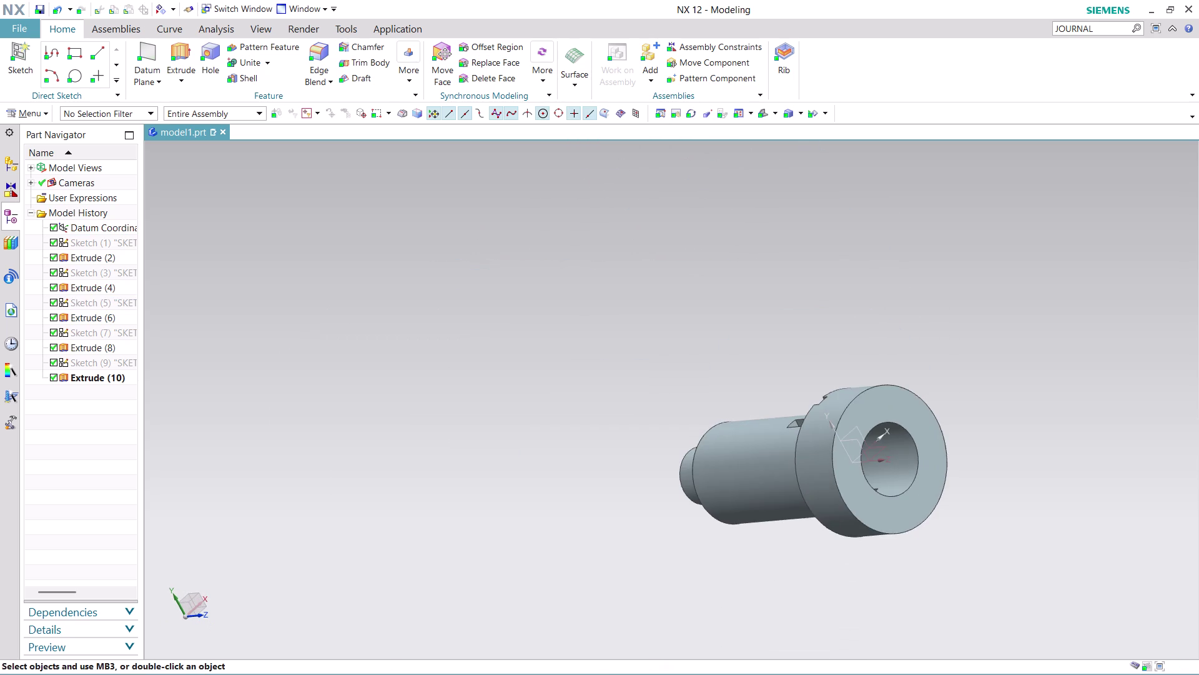
middle_drag(1009, 413, 858, 374)
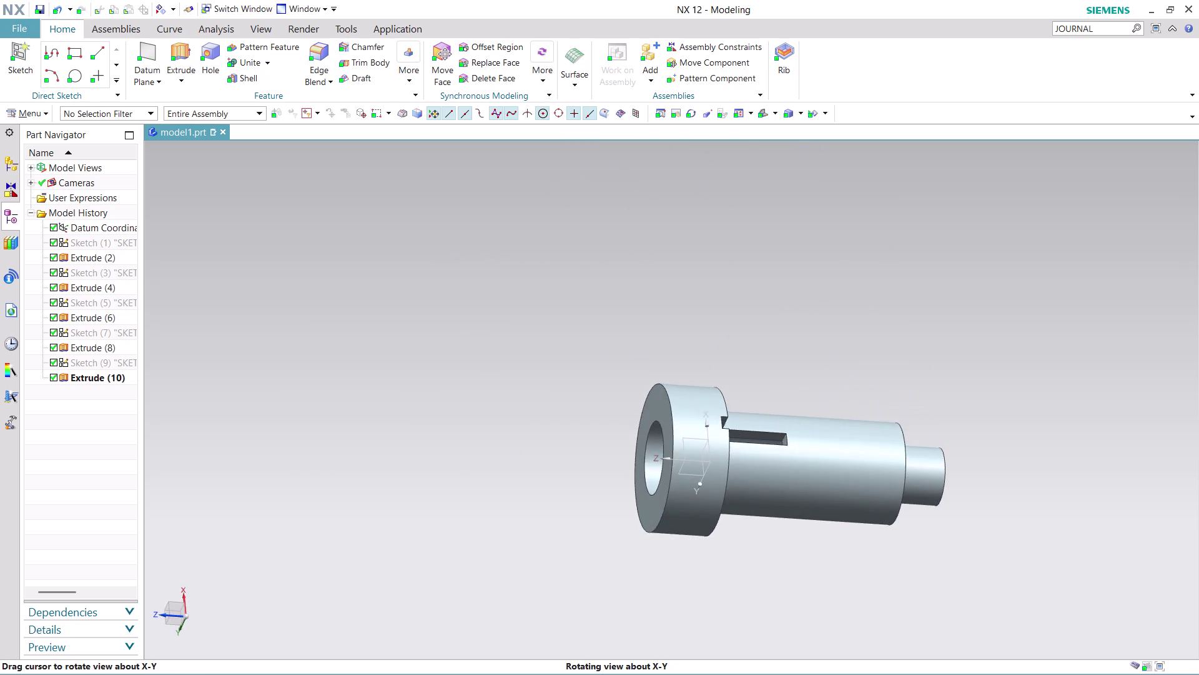
middle_drag(858, 374, 825, 388)
middle_click(825, 388)
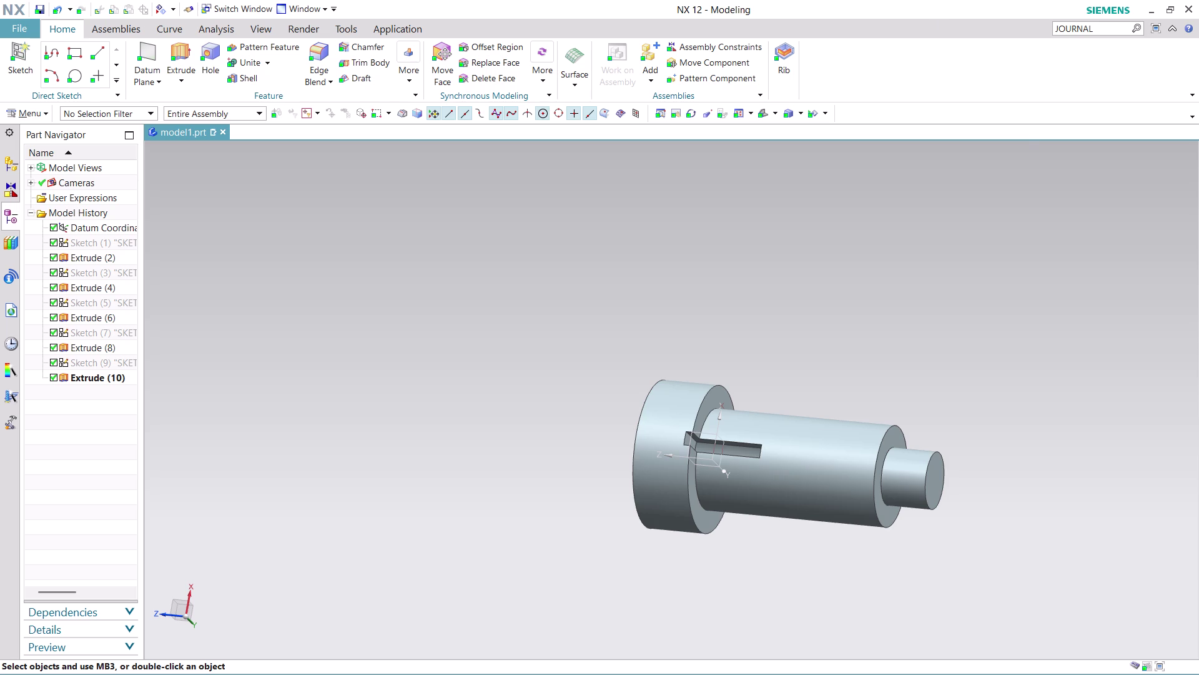
click(264, 24)
Select the shaft body in Edit Object Display and colour it olive.
click(501, 67)
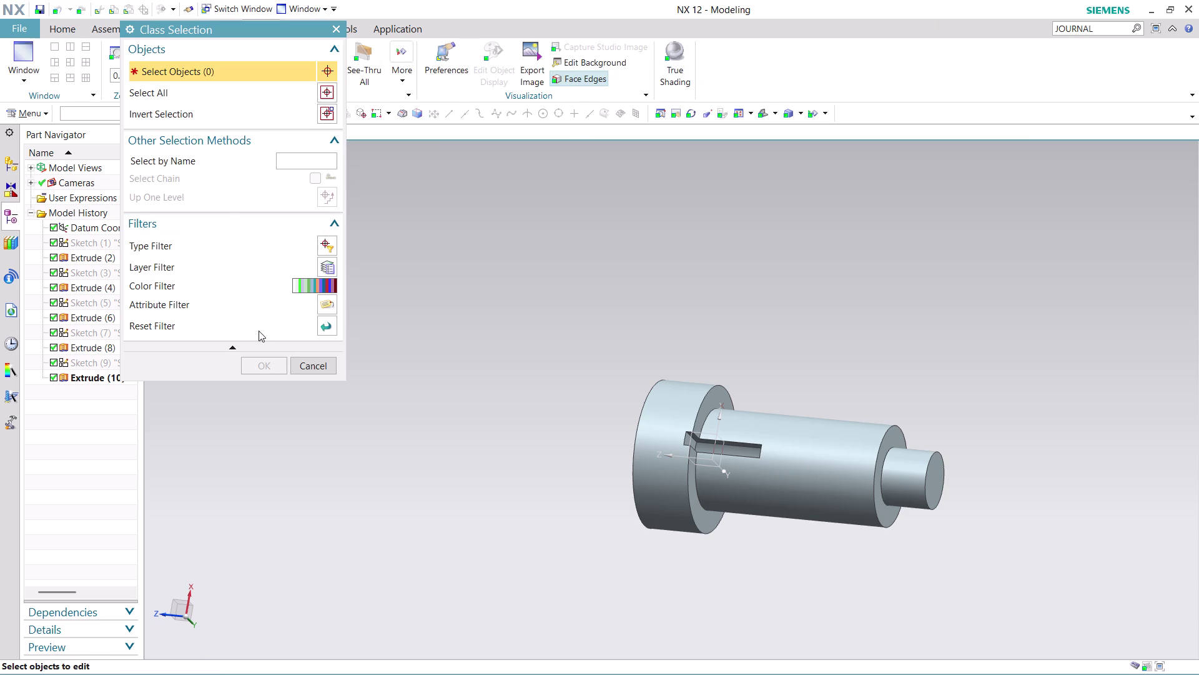
click(773, 460)
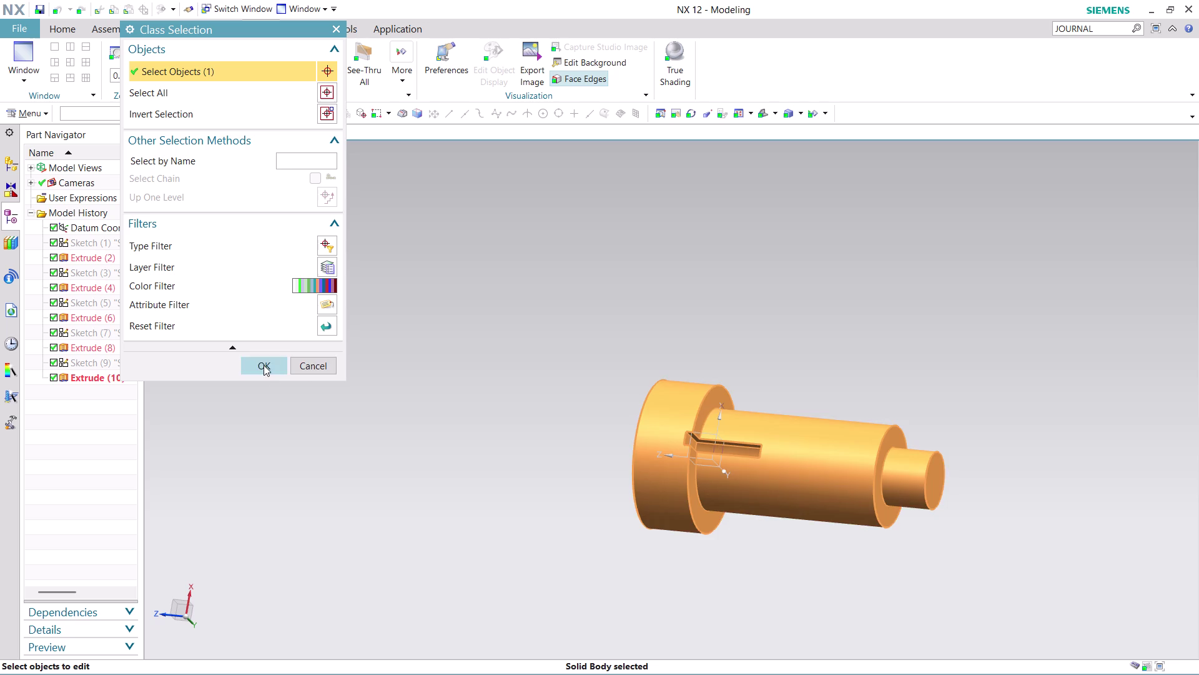
click(264, 365)
click(314, 104)
click(311, 112)
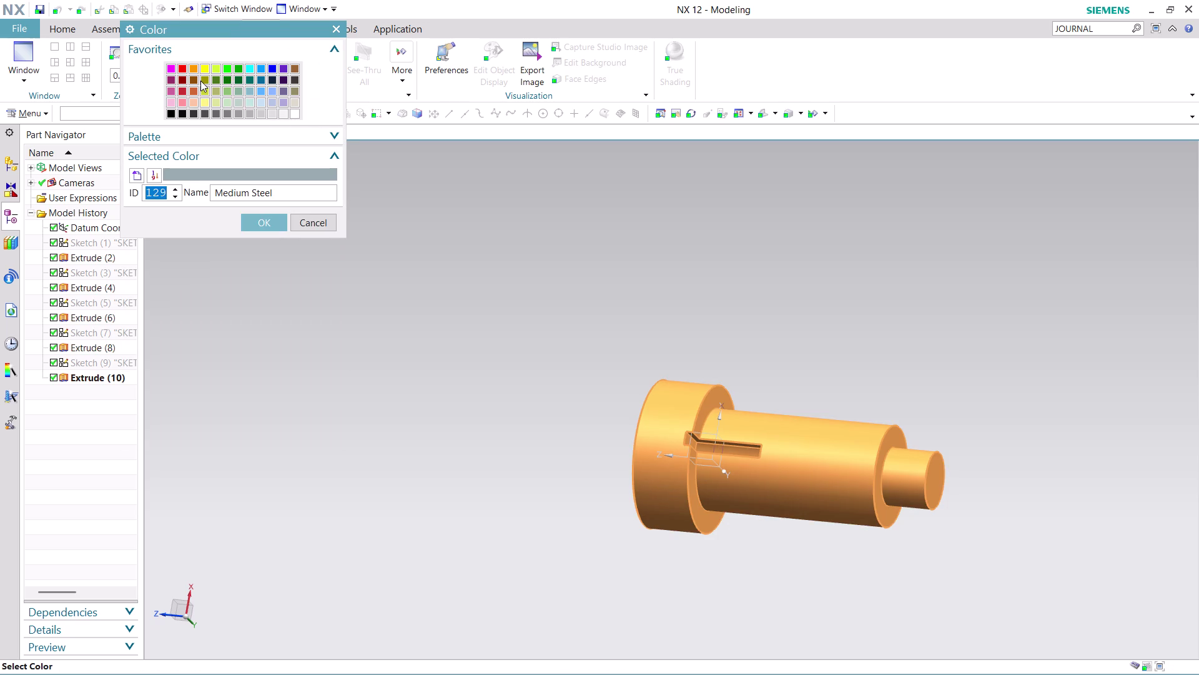
click(200, 77)
click(255, 224)
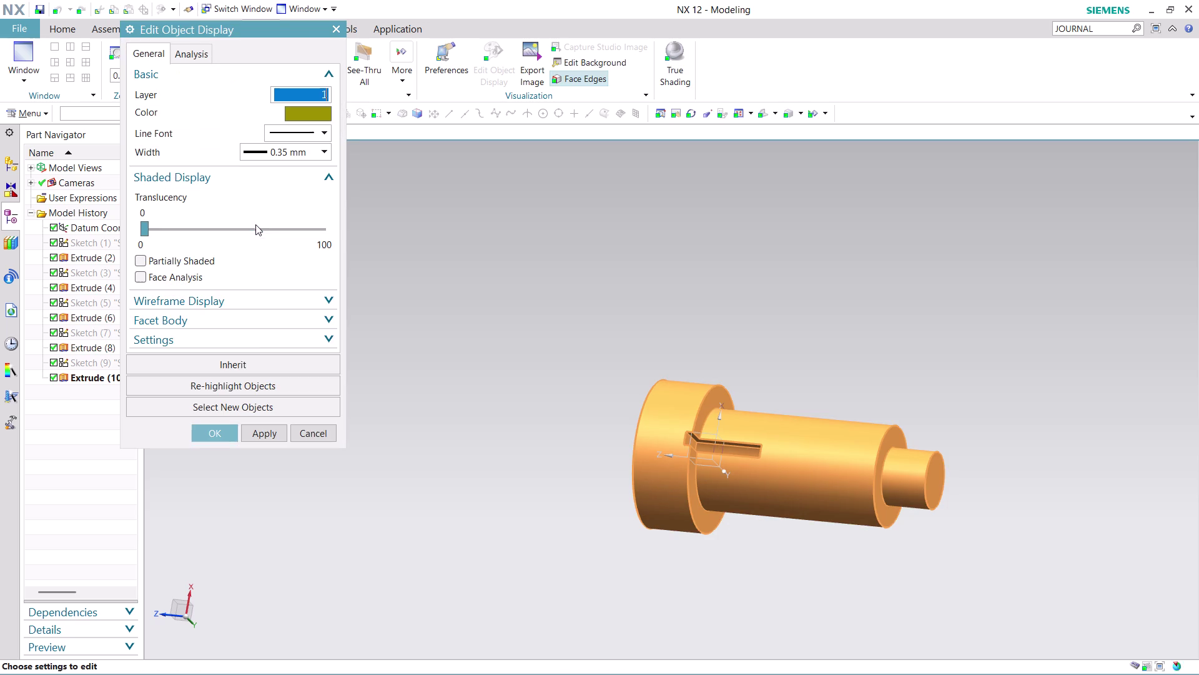
click(268, 435)
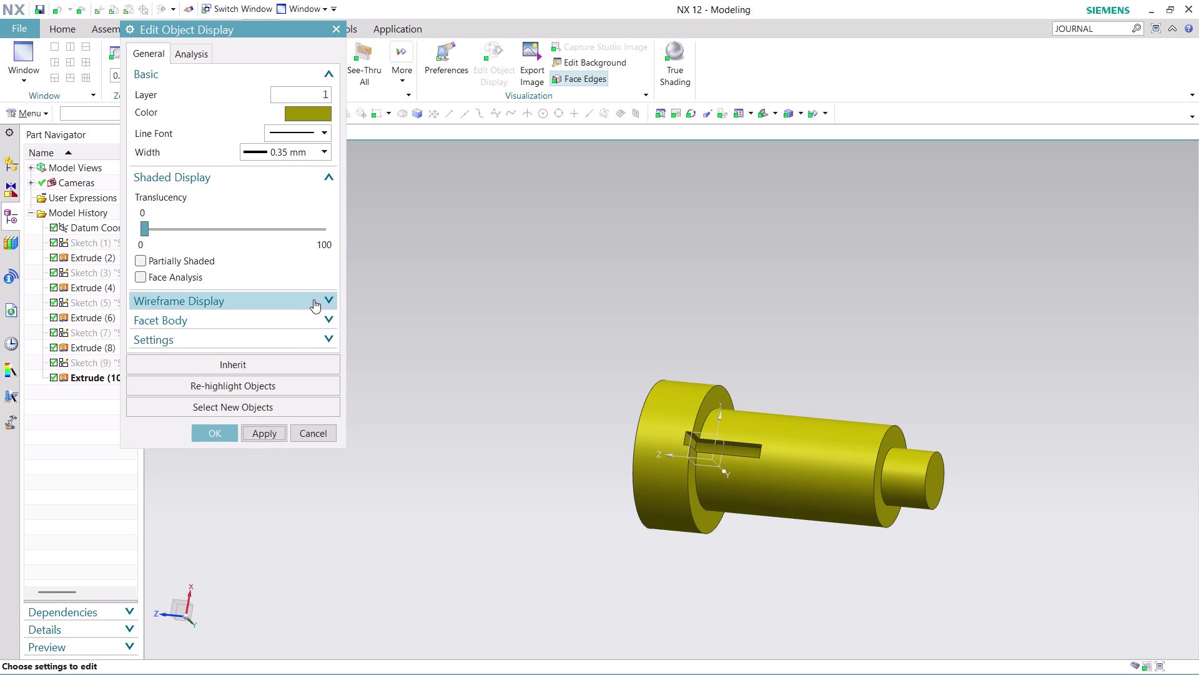
Change the shaft colour to light green and close the display edit.
click(314, 110)
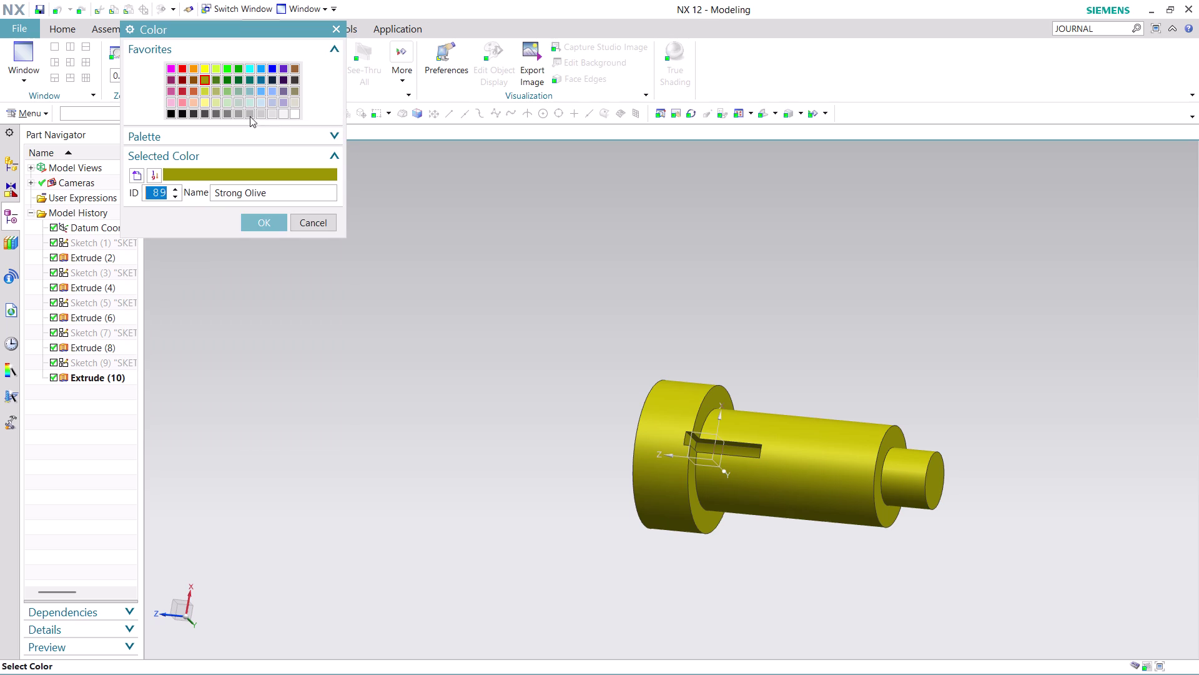
click(251, 90)
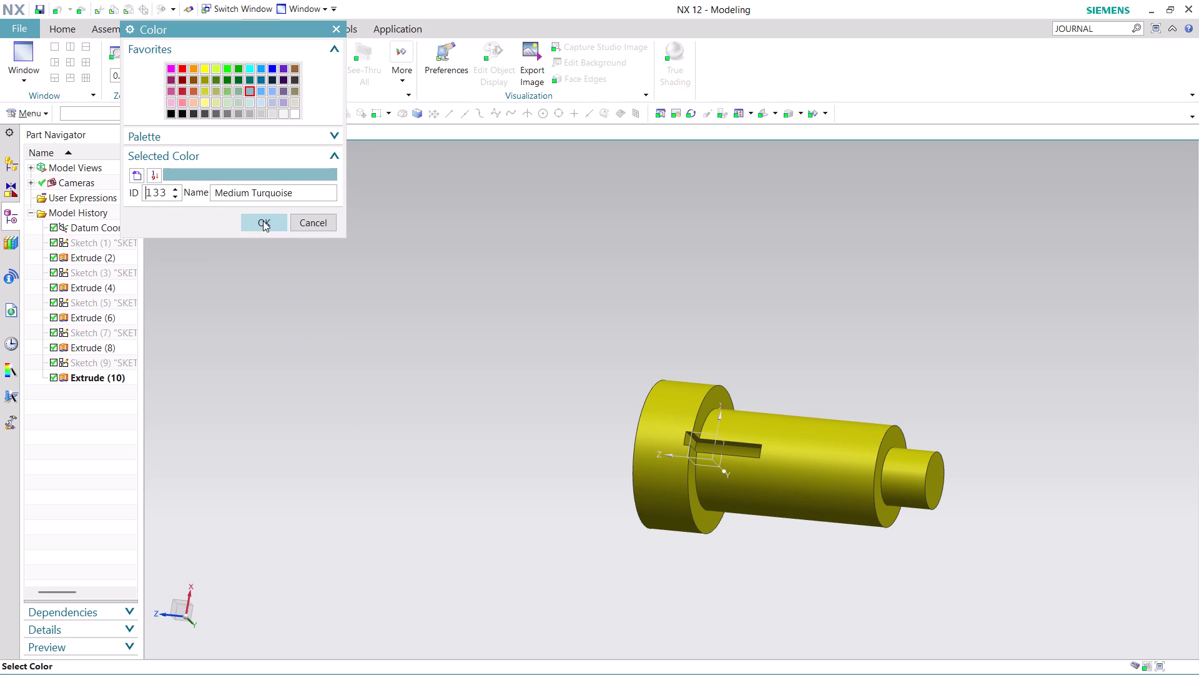
click(227, 92)
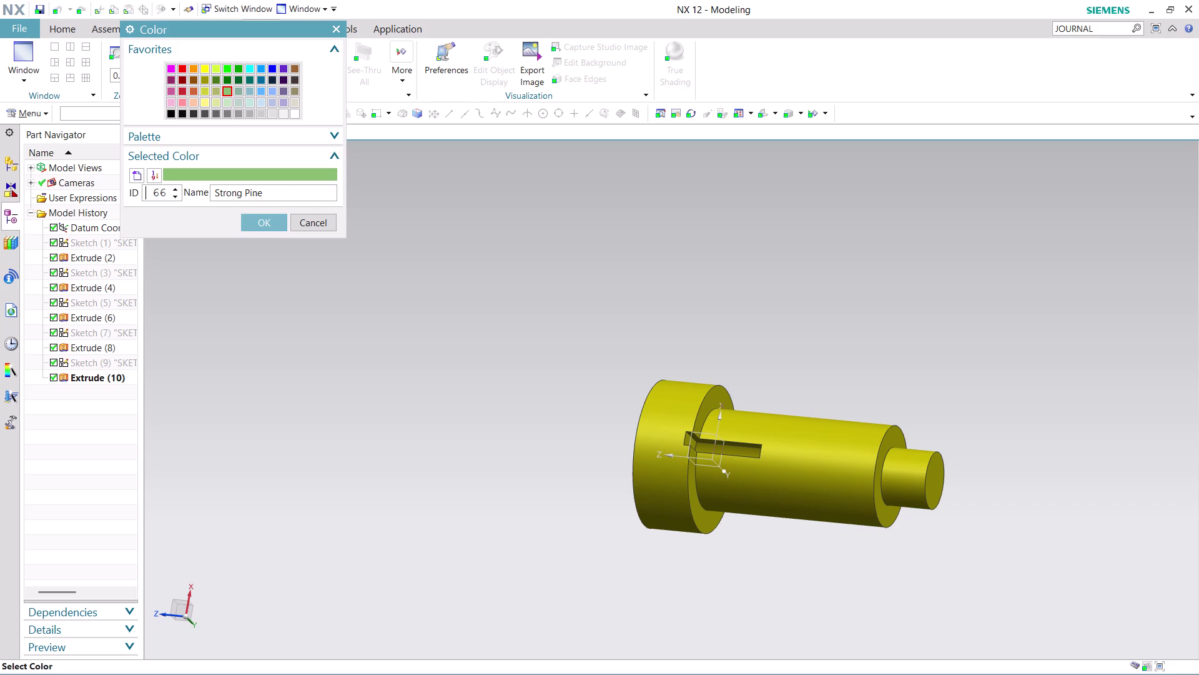
click(270, 222)
click(259, 438)
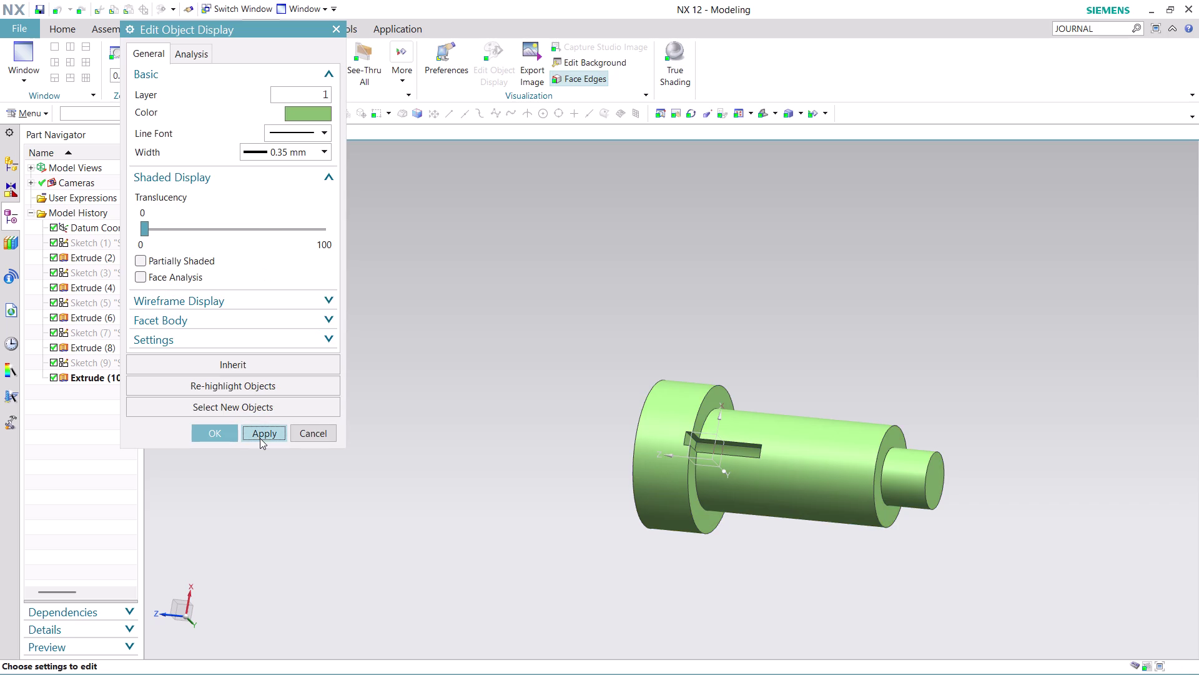
click(215, 428)
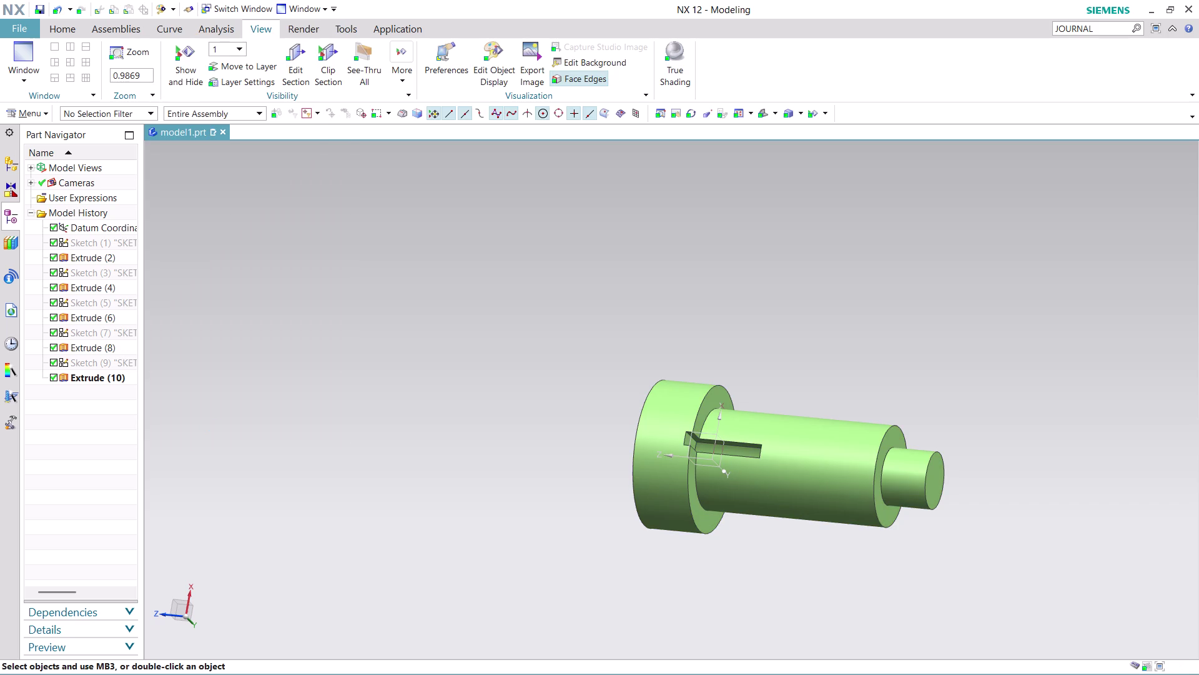
Orbit and zoom around the green shaft to inspect the keyway and bored end.
middle_drag(807, 348, 1002, 364)
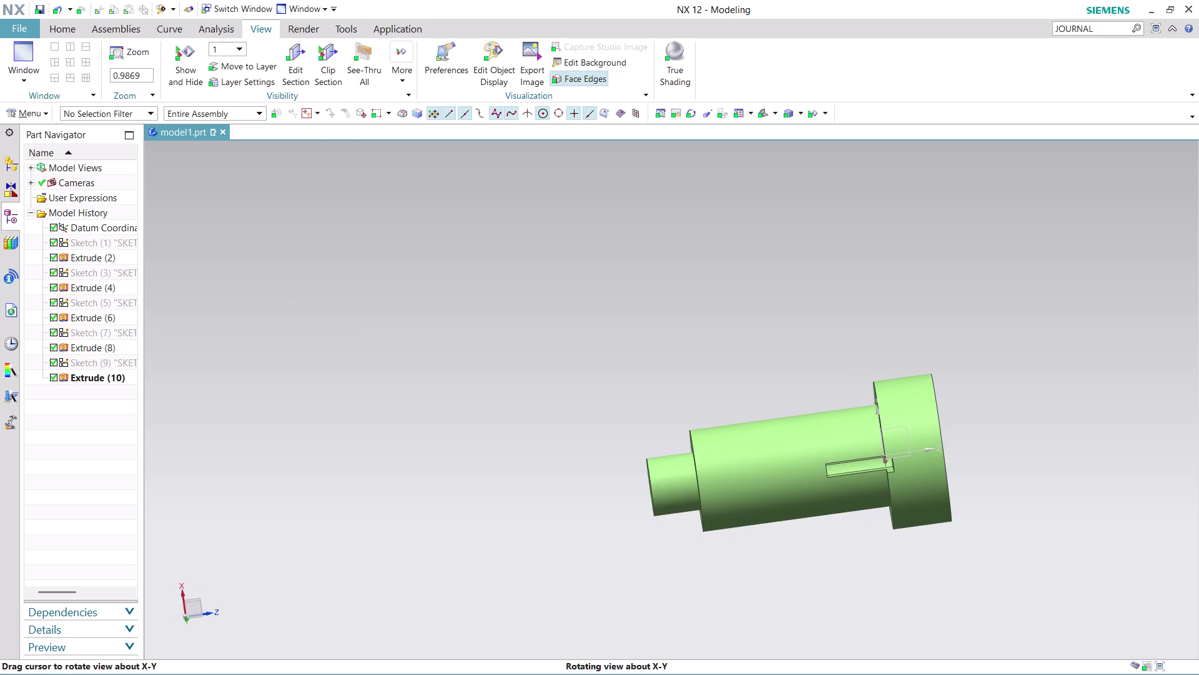
middle_drag(1002, 364, 1001, 359)
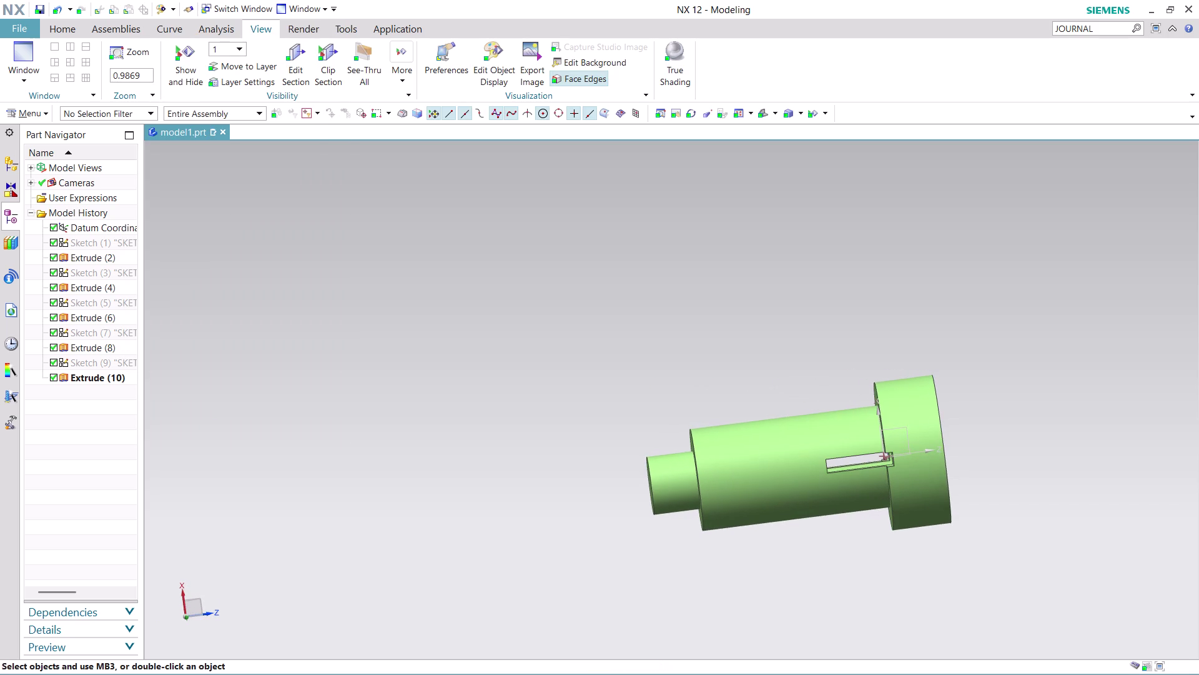
scroll(up, 3)
scroll(down, 3)
scroll(up, 3)
middle_drag(992, 435, 990, 435)
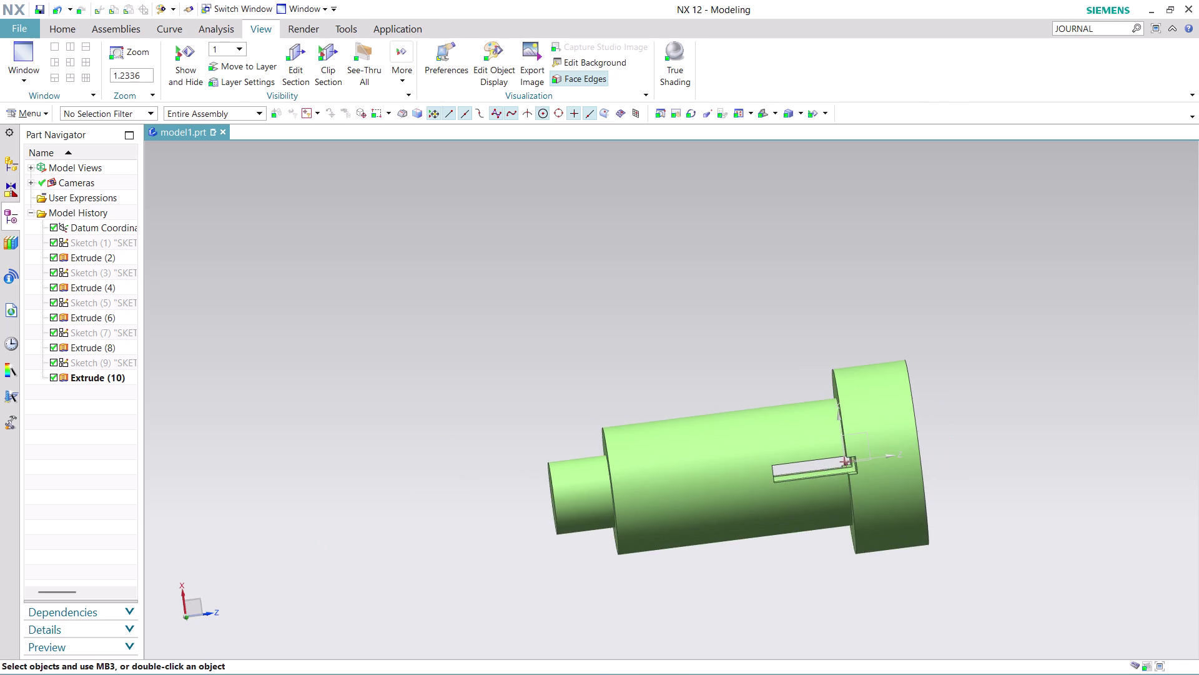
middle_drag(990, 435, 967, 435)
scroll(up, 3)
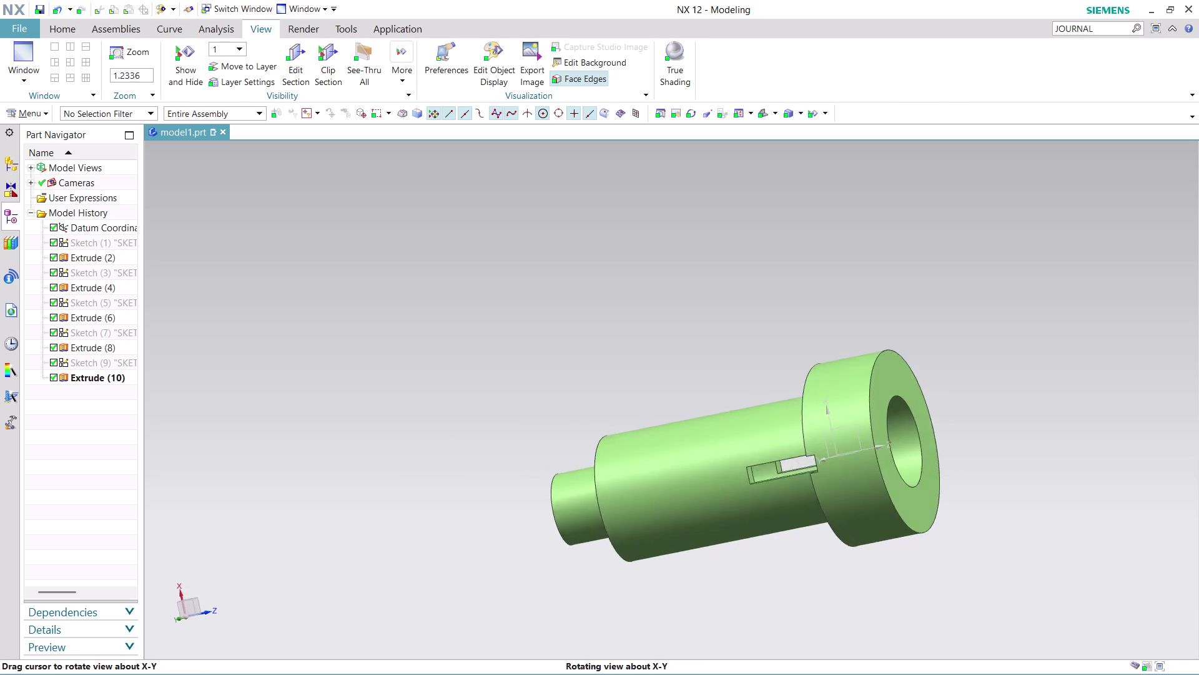
middle_drag(967, 436, 827, 477)
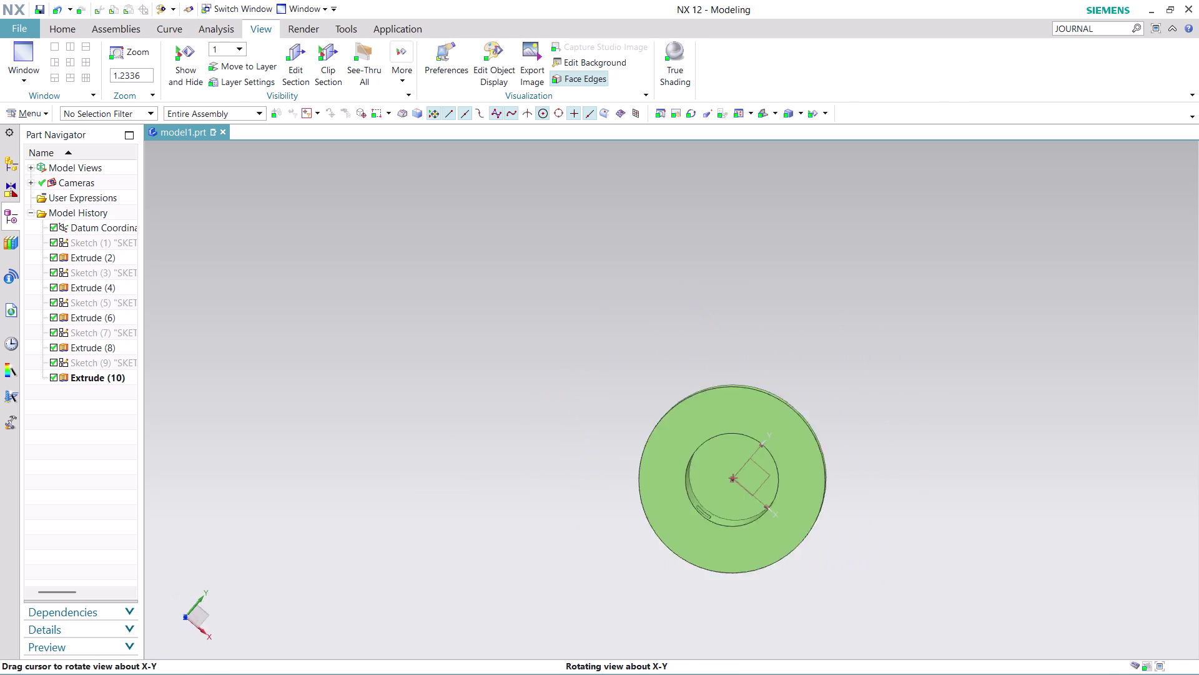
middle_drag(827, 476, 938, 445)
scroll(down, 3)
scroll(up, 3)
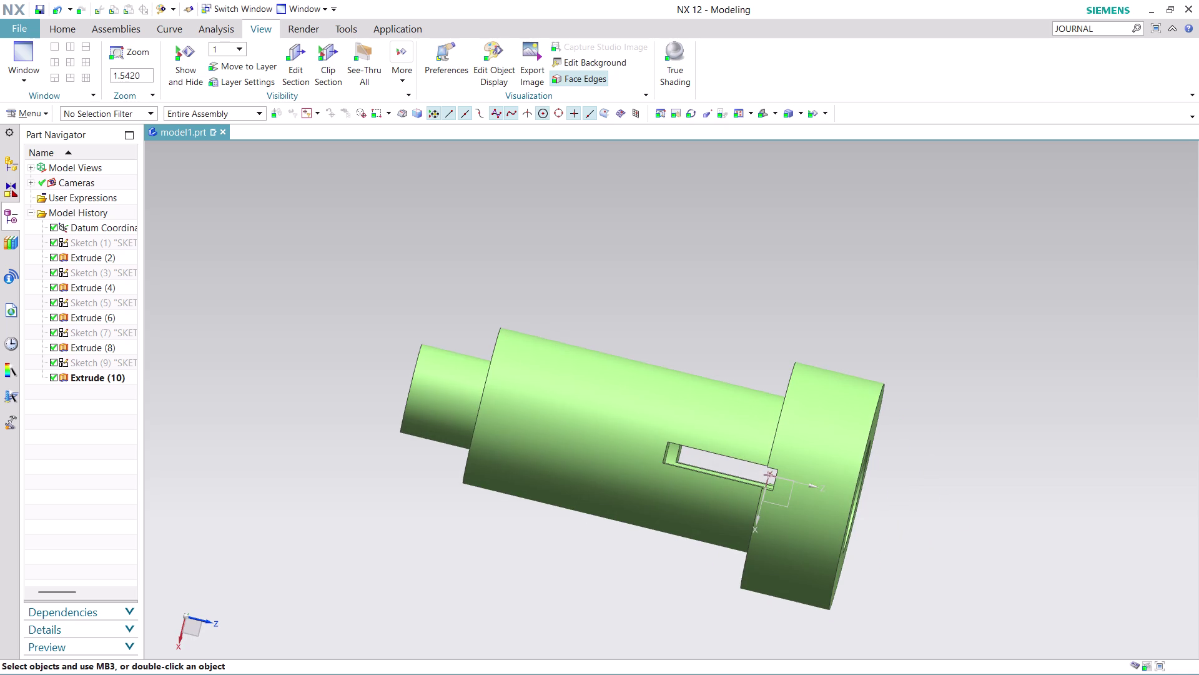
Search for journal commands, dismiss the results, and return to an angled view showing the bore.
click(1108, 30)
key(Return)
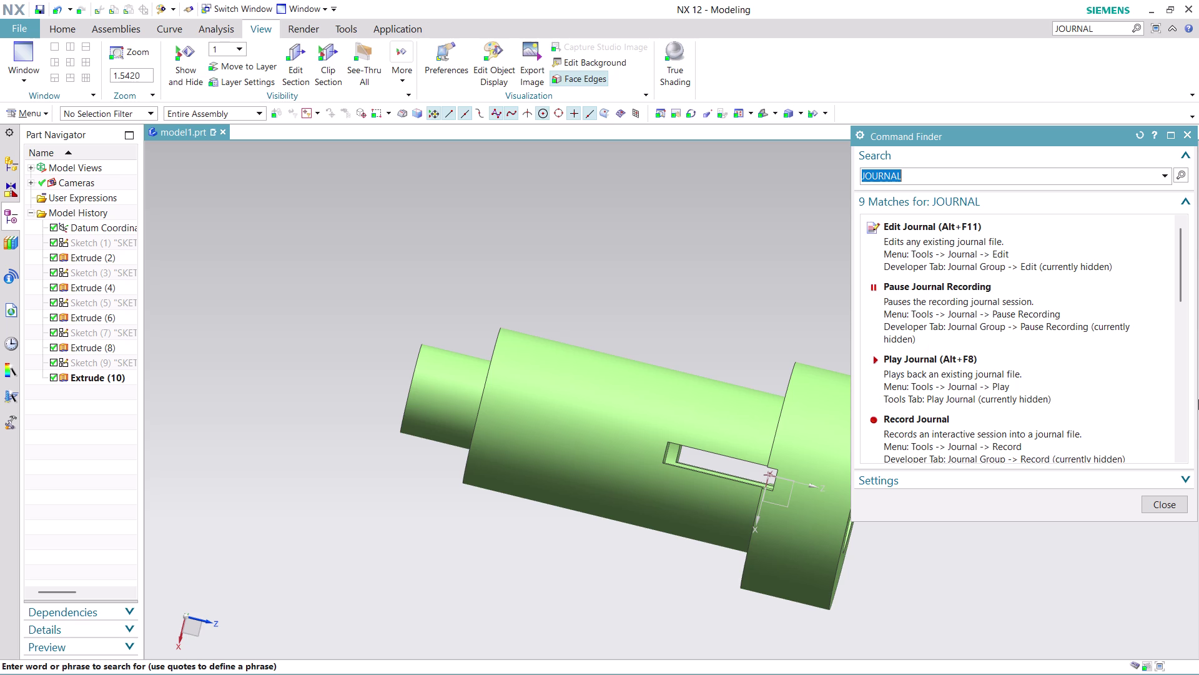
click(1175, 507)
scroll(down, 3)
scroll(up, 3)
middle_drag(975, 524, 955, 482)
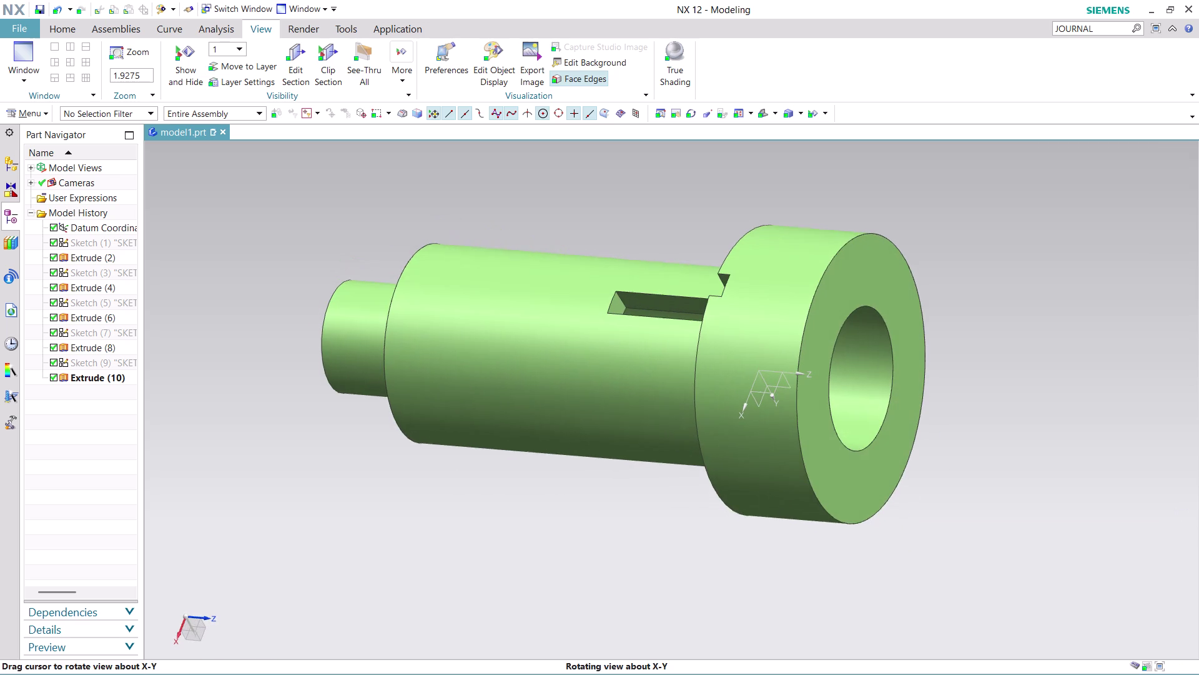
middle_drag(955, 482, 955, 482)
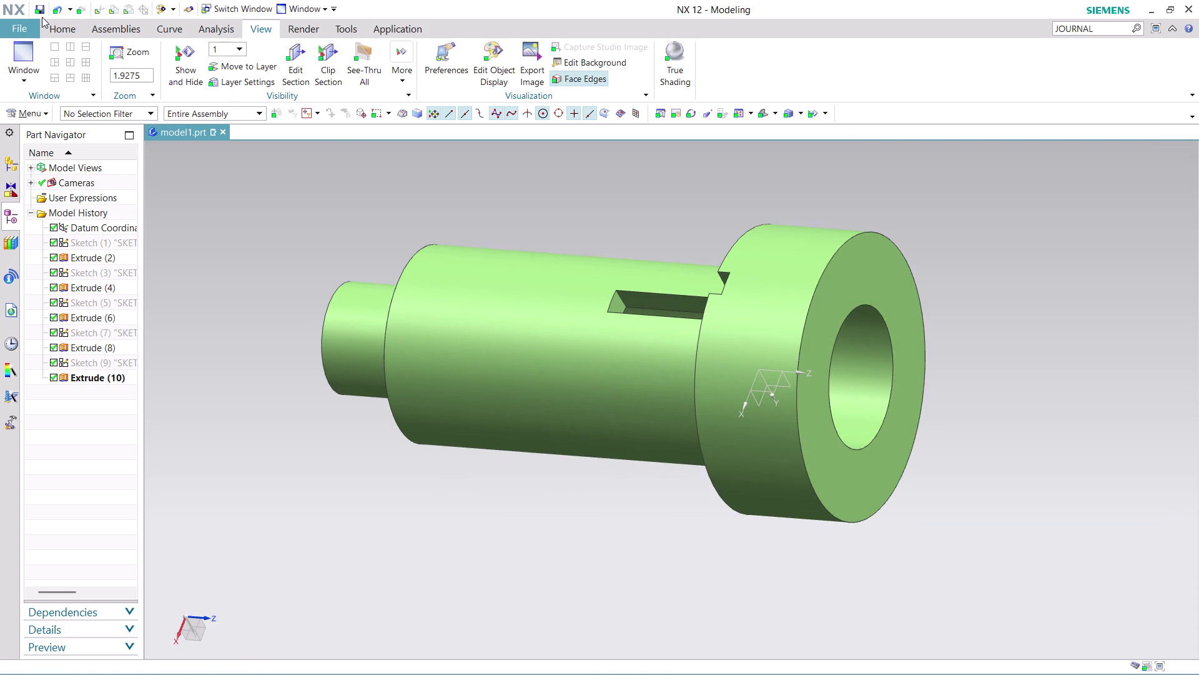
click(46, 22)
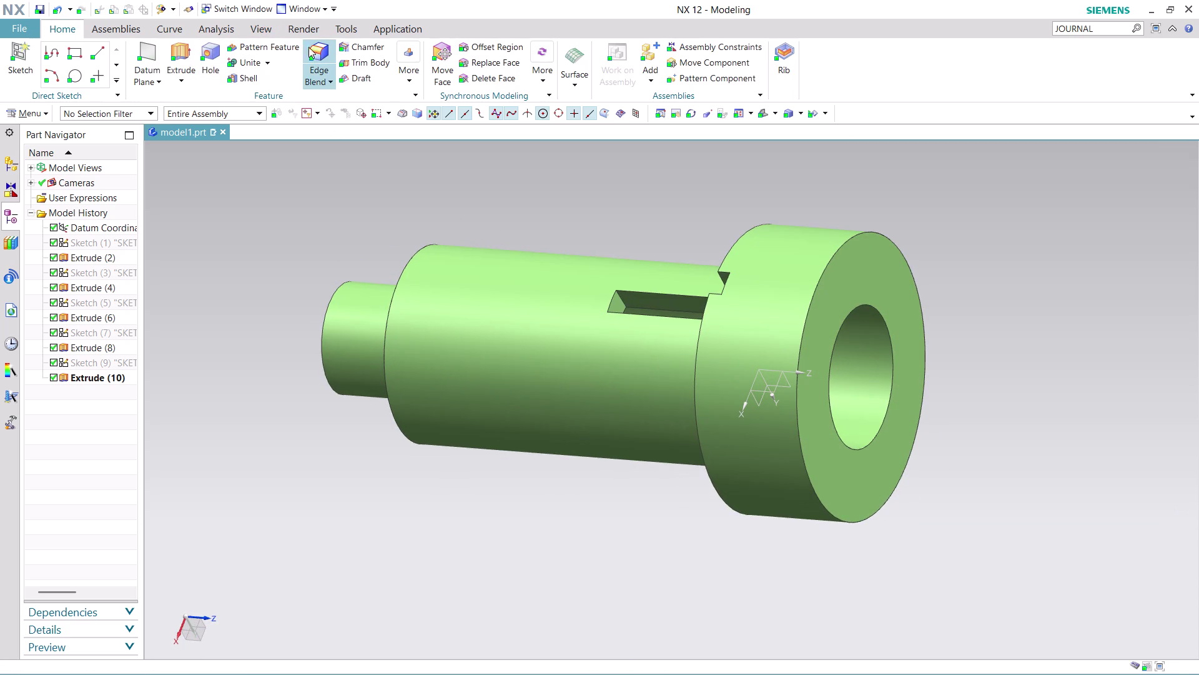
Blend the collar's outer front edge with a 2 mm radius.
click(330, 47)
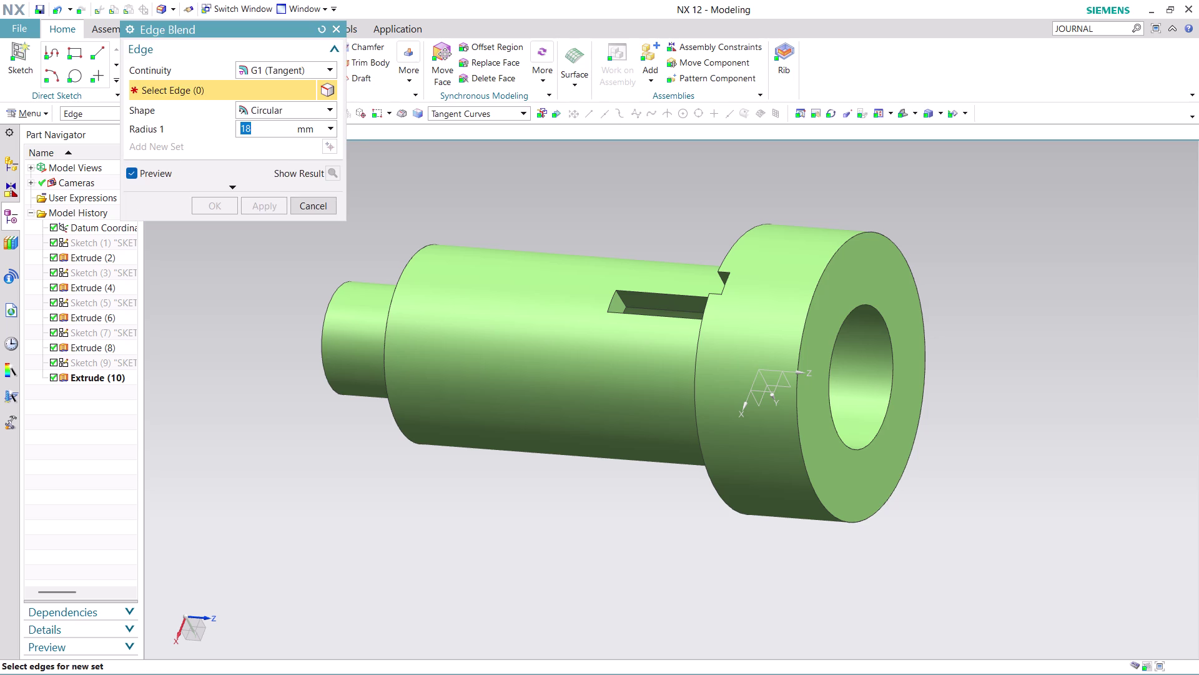
key(2)
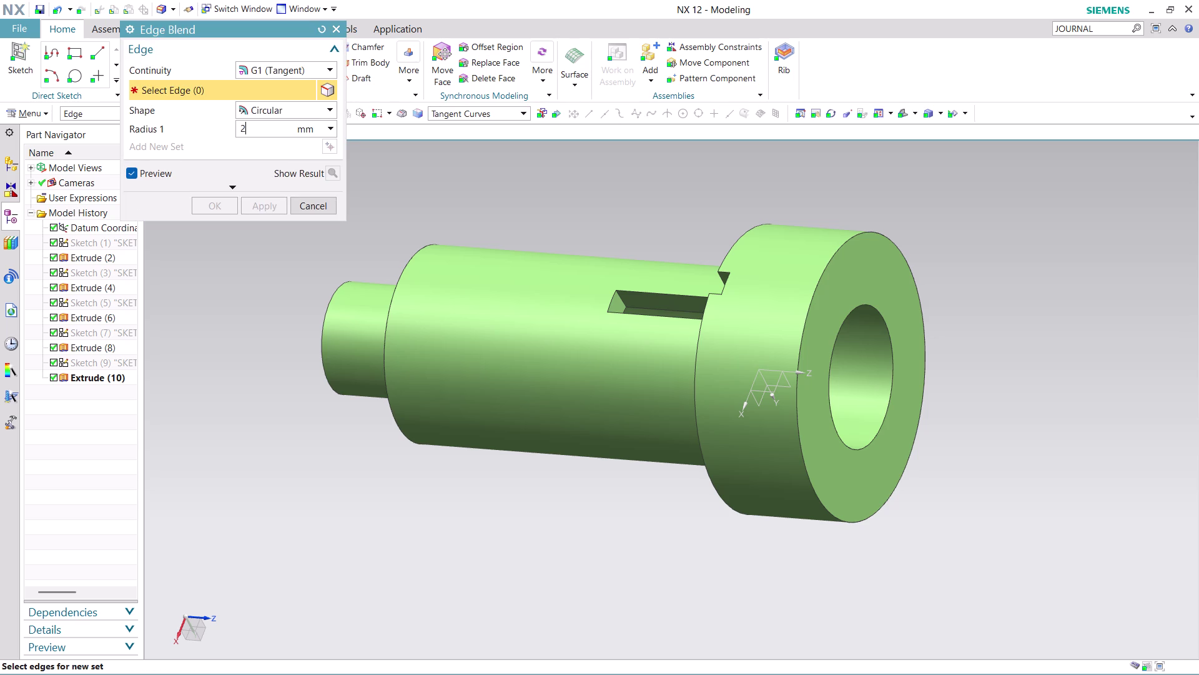
click(411, 186)
click(816, 283)
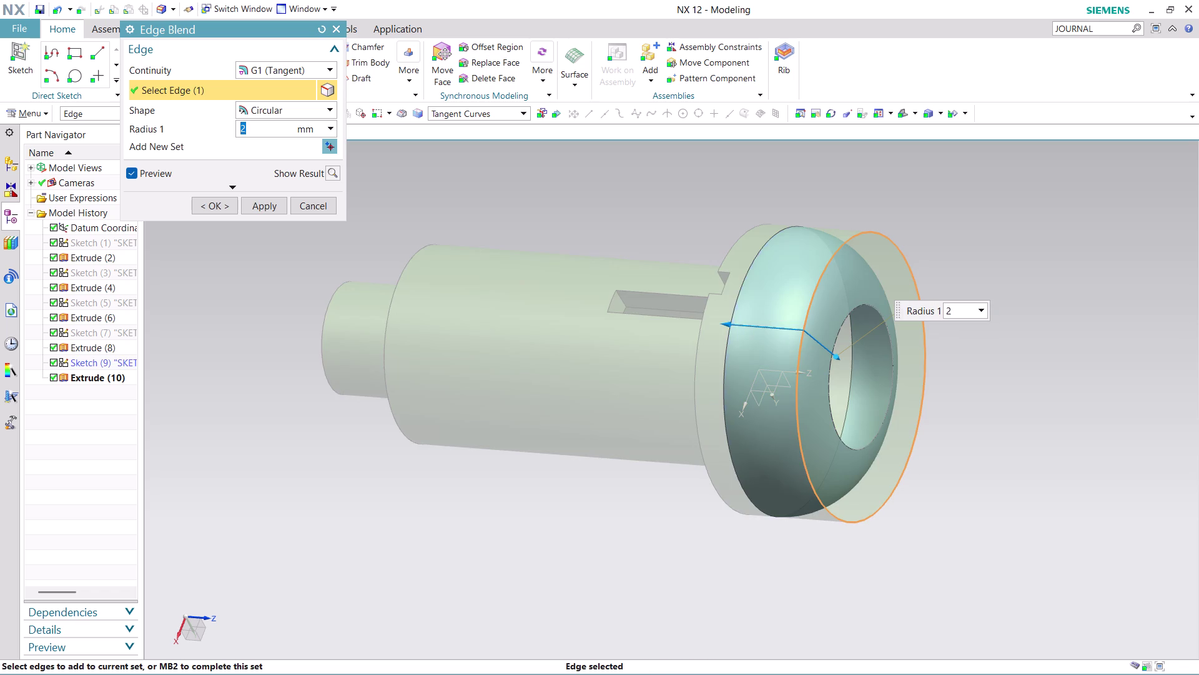
click(271, 211)
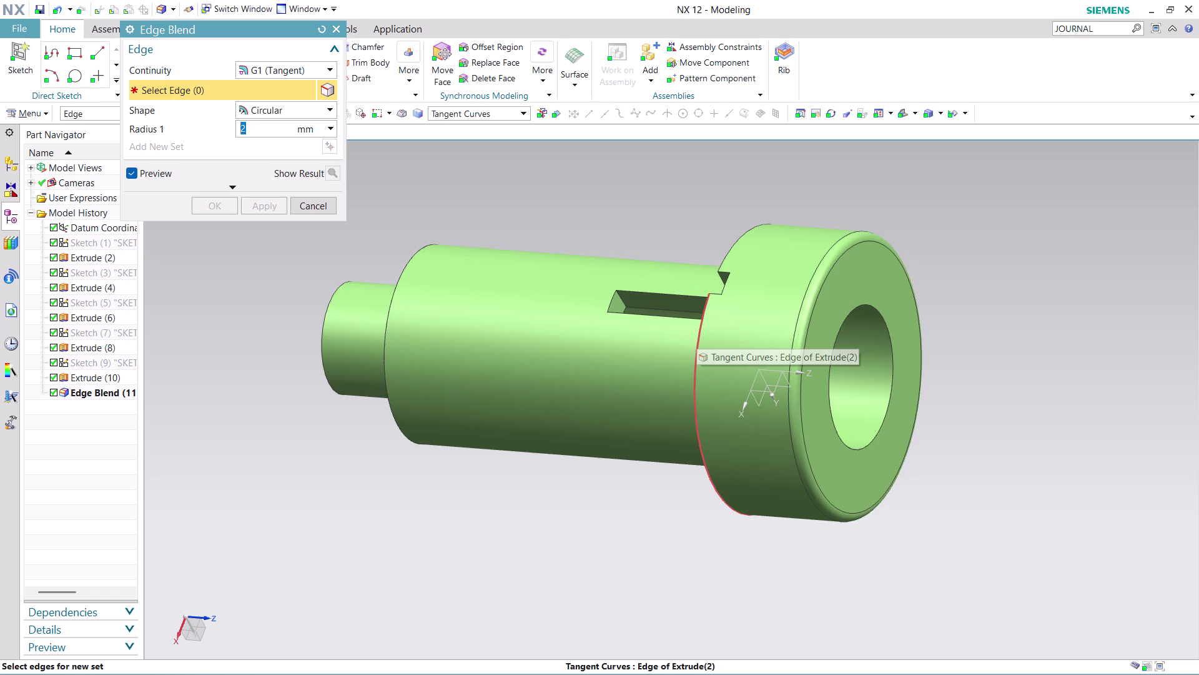
Blend the two adjoining shoulder edges with 2 mm radius after checking the preview.
click(697, 333)
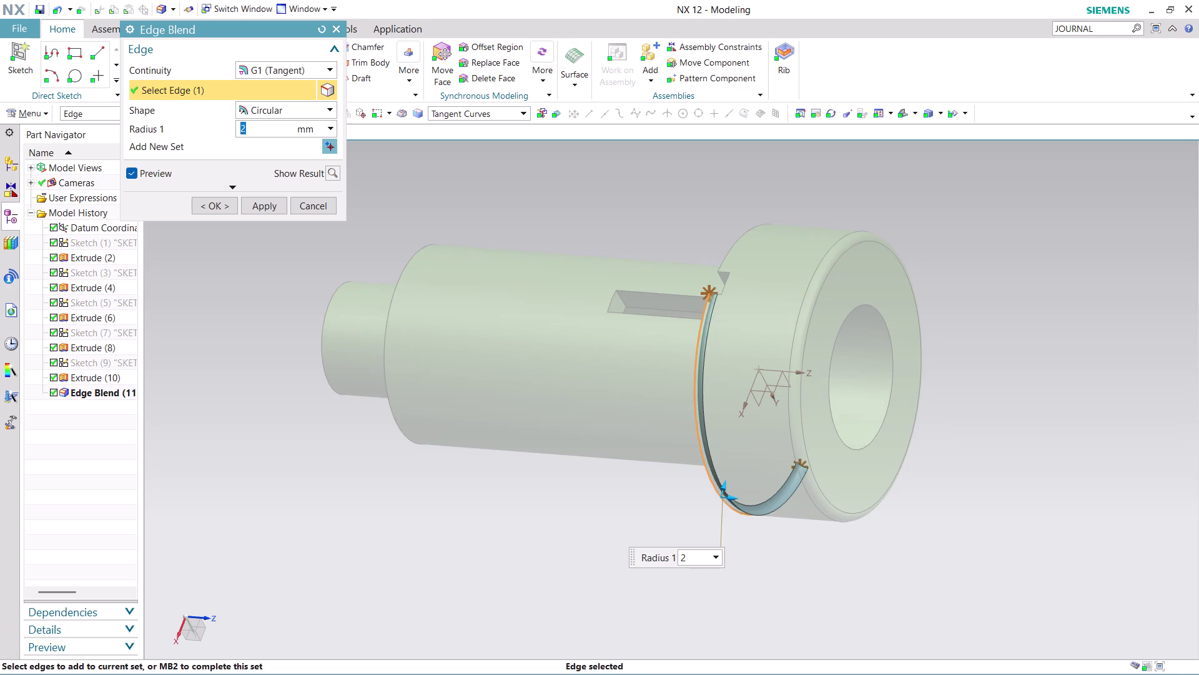
click(740, 240)
middle_drag(1045, 346, 1024, 270)
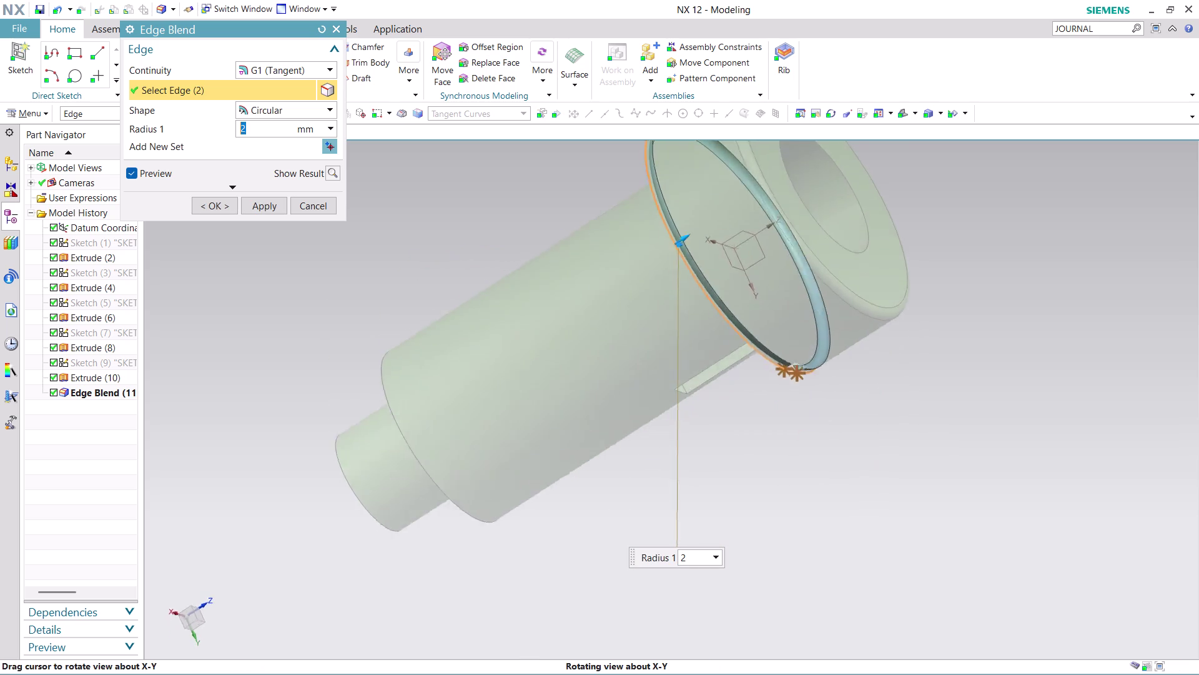
middle_drag(1024, 269, 1016, 205)
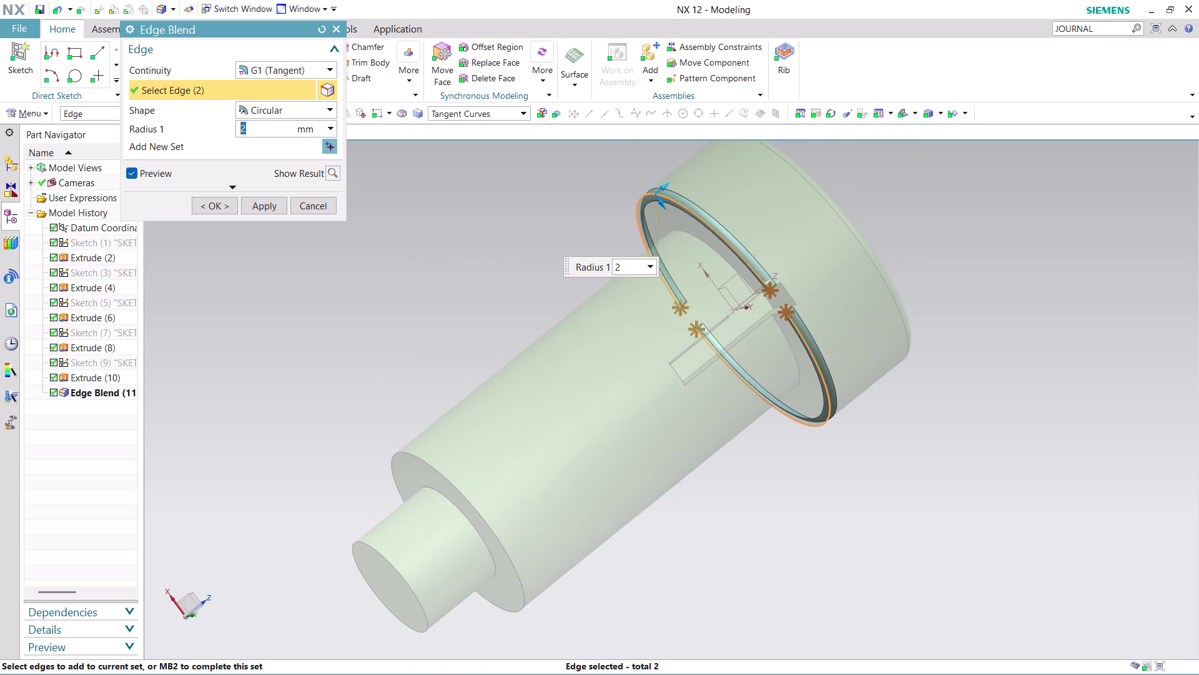
scroll(up, 3)
scroll(up, 3)
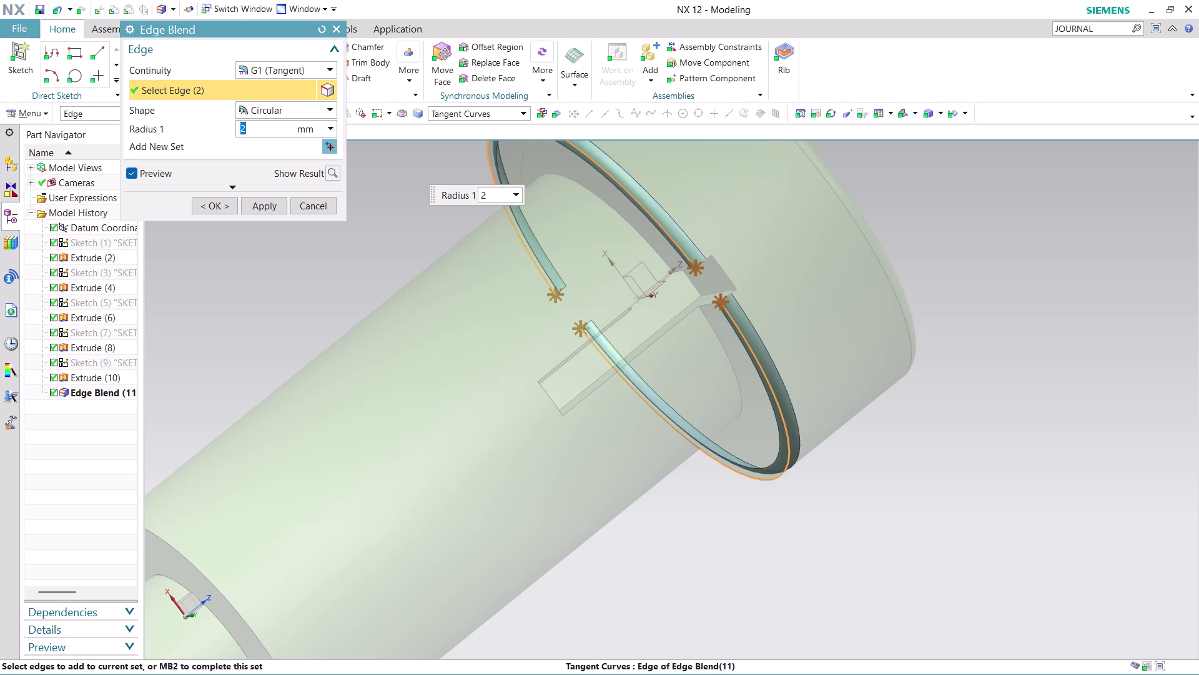
scroll(down, 3)
middle_drag(929, 243, 1002, 351)
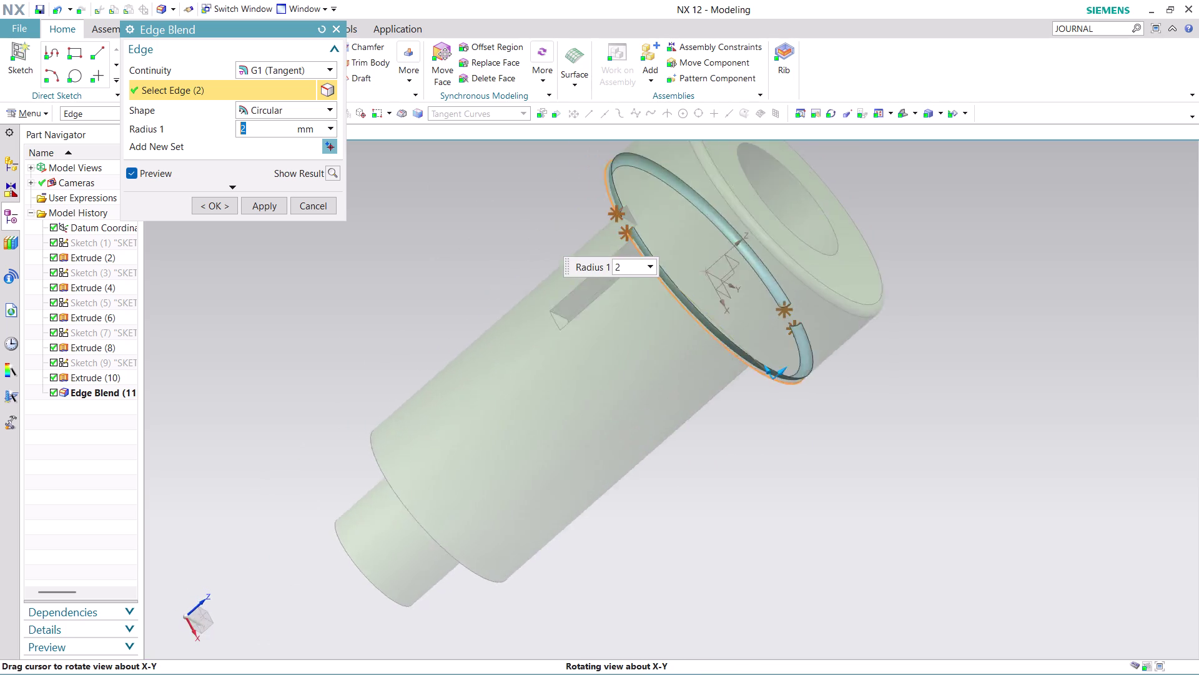
middle_drag(1002, 351, 1021, 380)
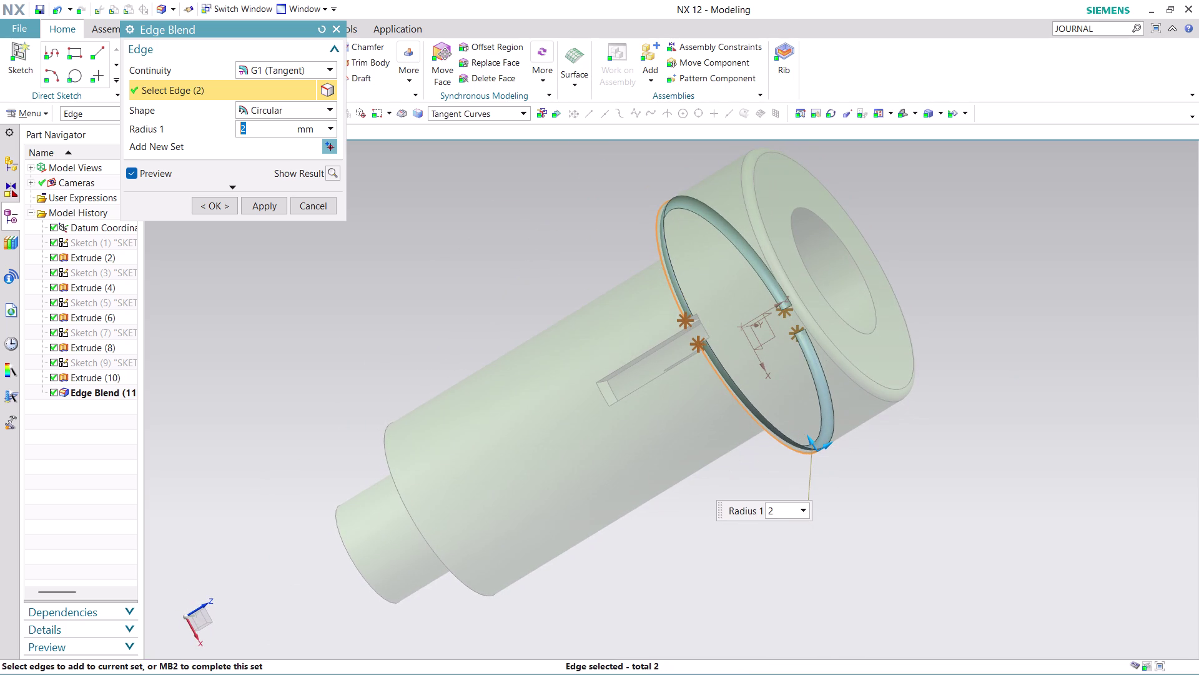
click(262, 204)
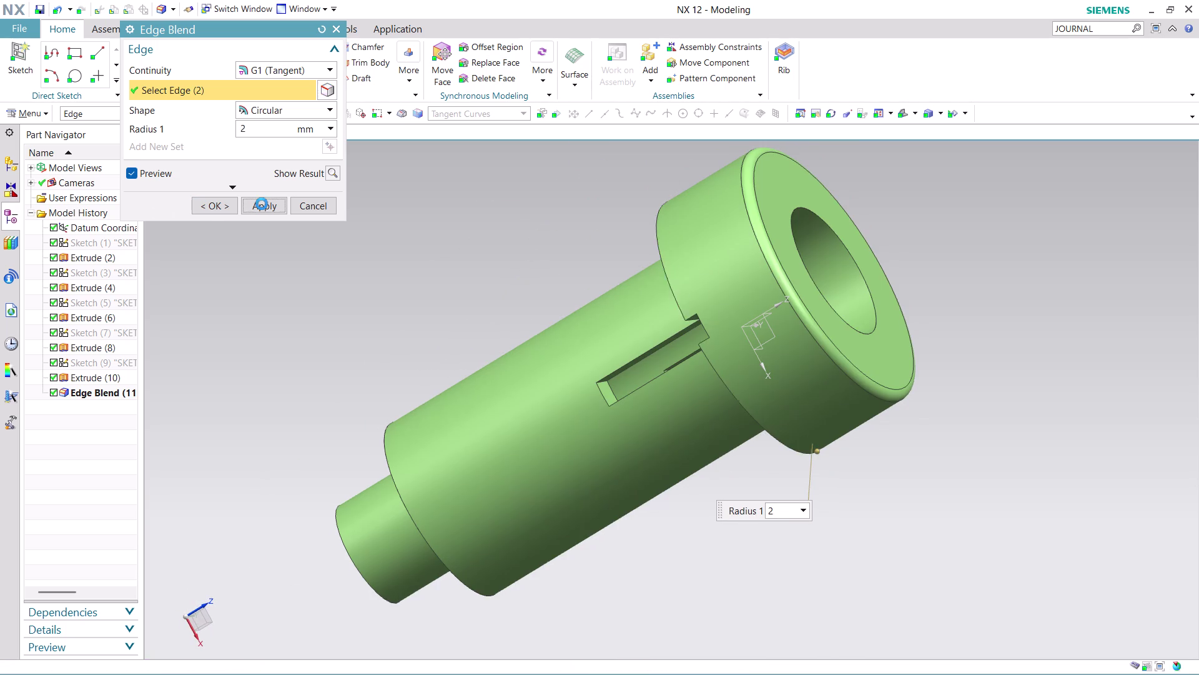
Inspect the blended shaft from several angles and close Edge Blend.
scroll(down, 3)
middle_drag(1006, 266, 1025, 311)
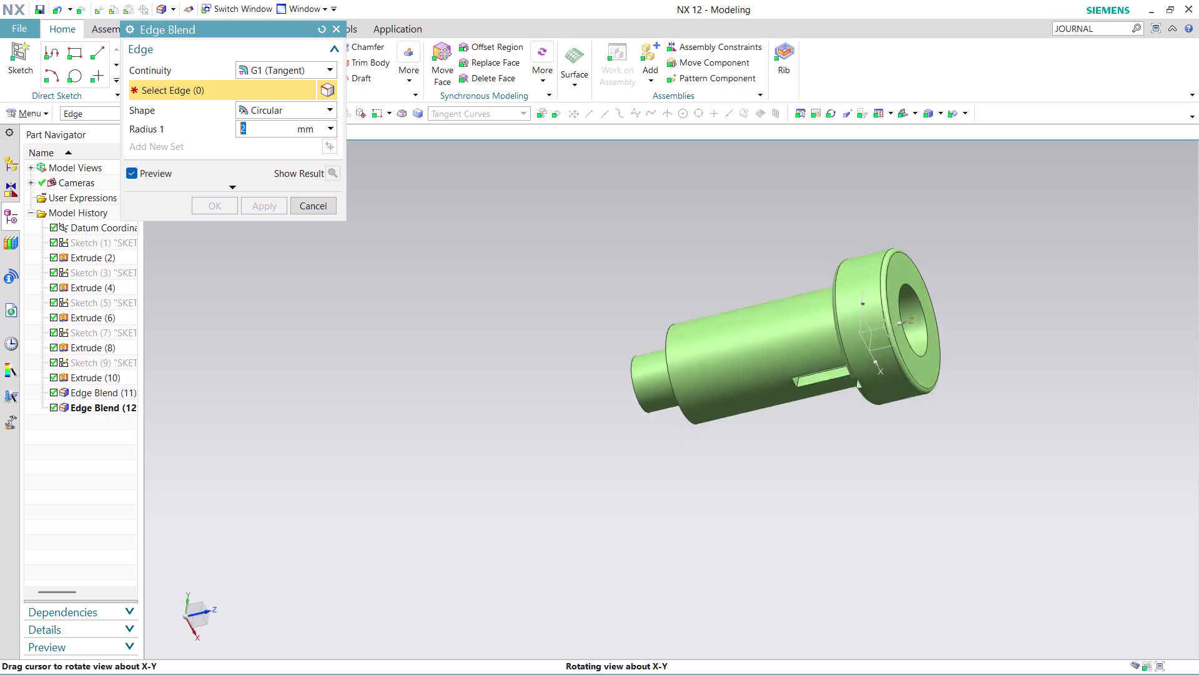
middle_drag(1025, 312, 821, 444)
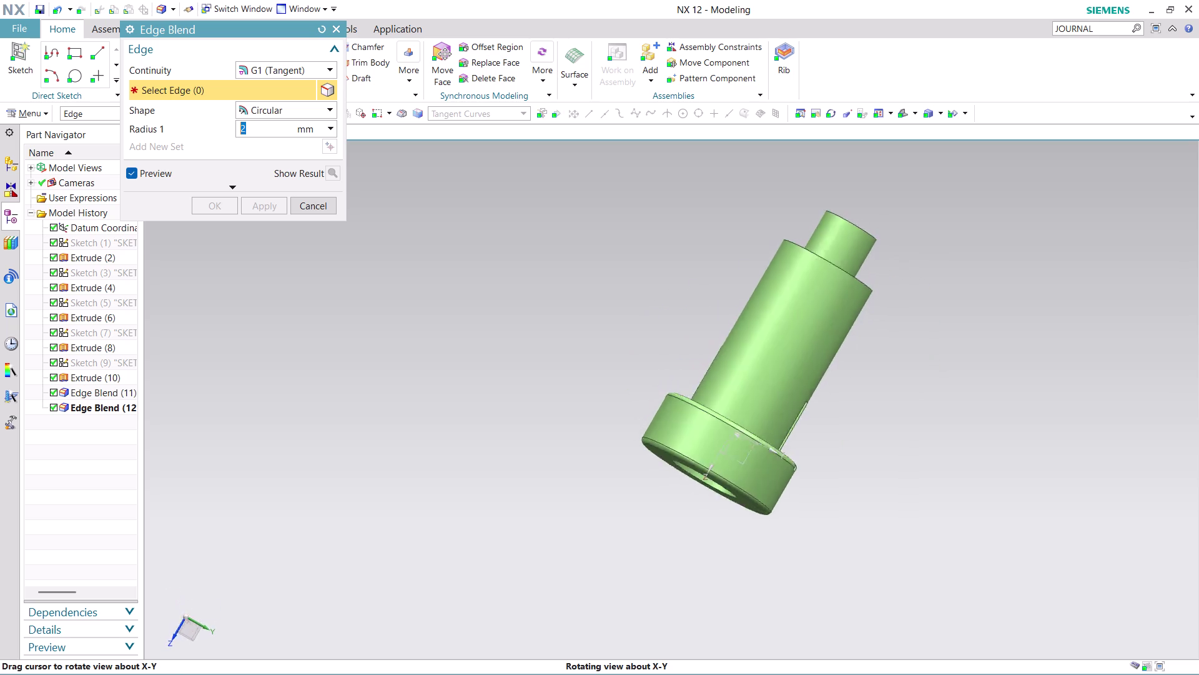
middle_drag(821, 444, 750, 434)
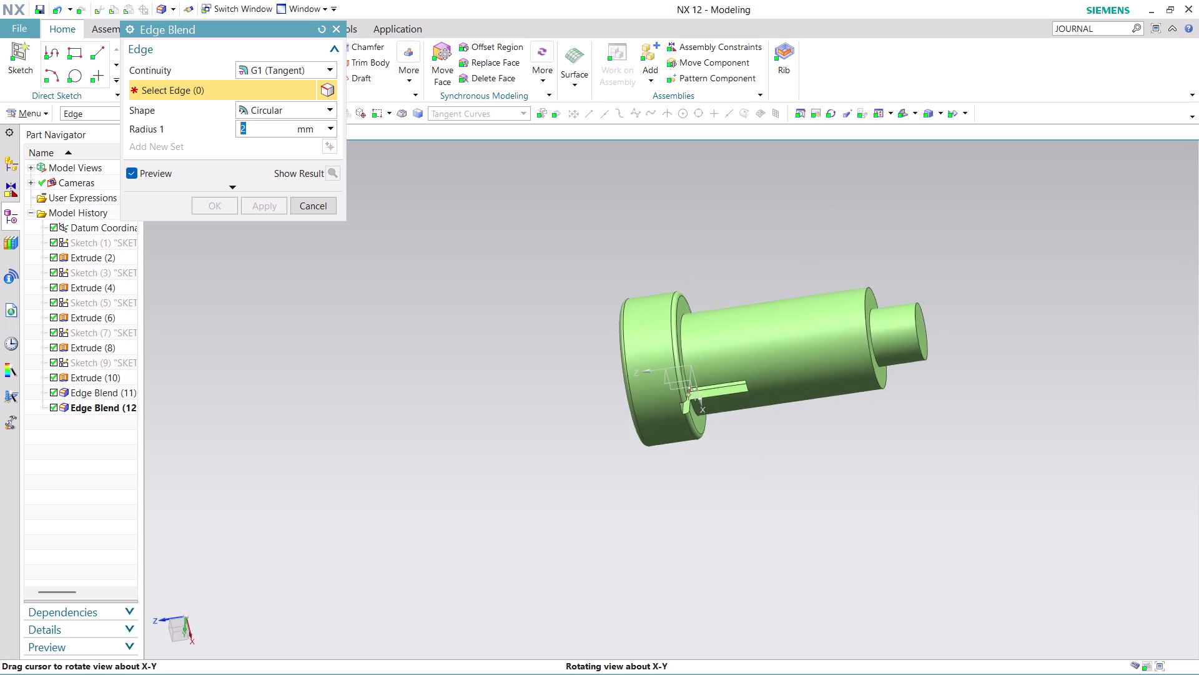
middle_drag(750, 435, 773, 508)
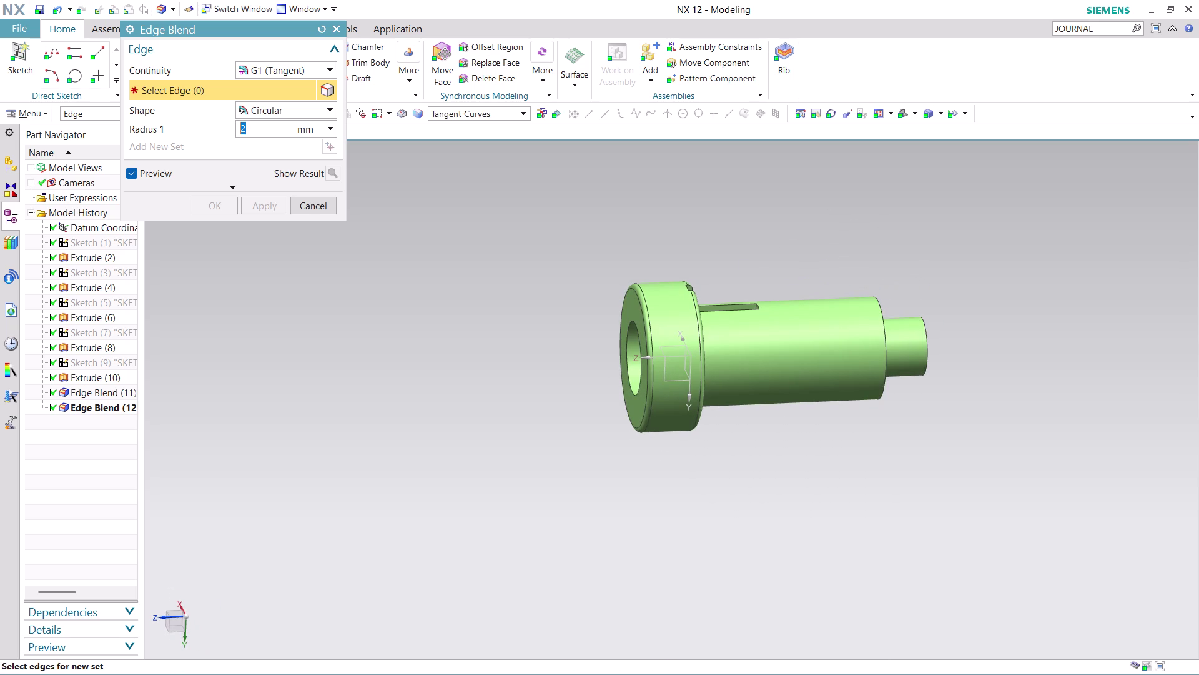
click(303, 209)
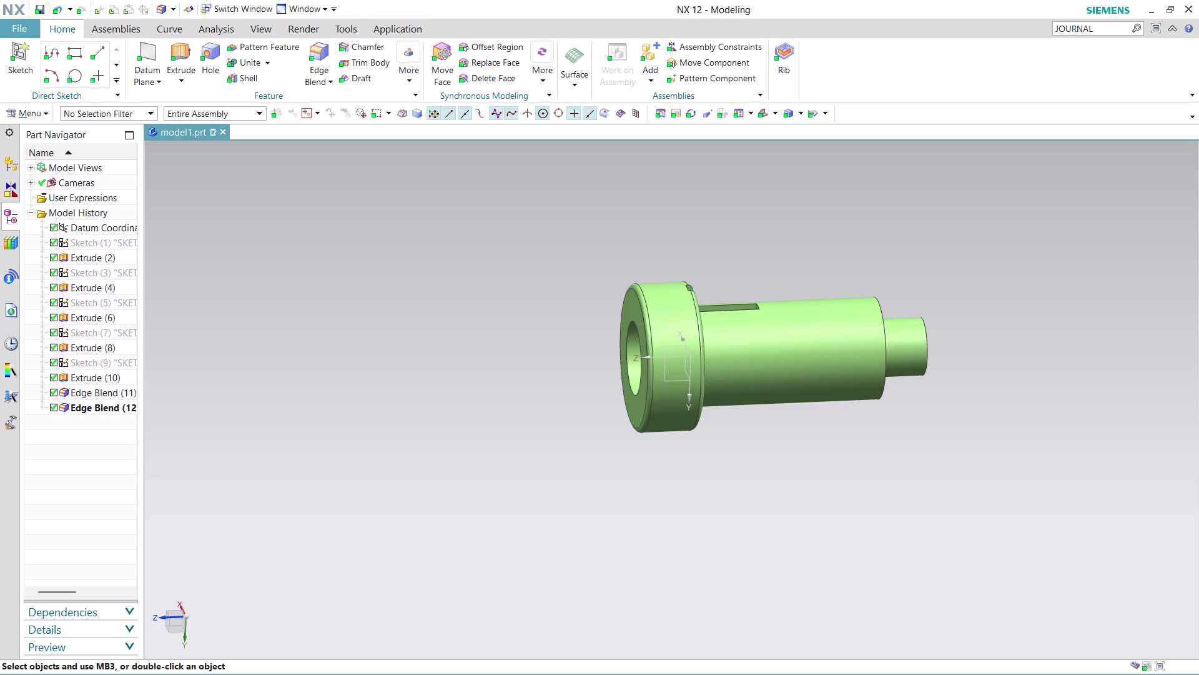
click(1105, 27)
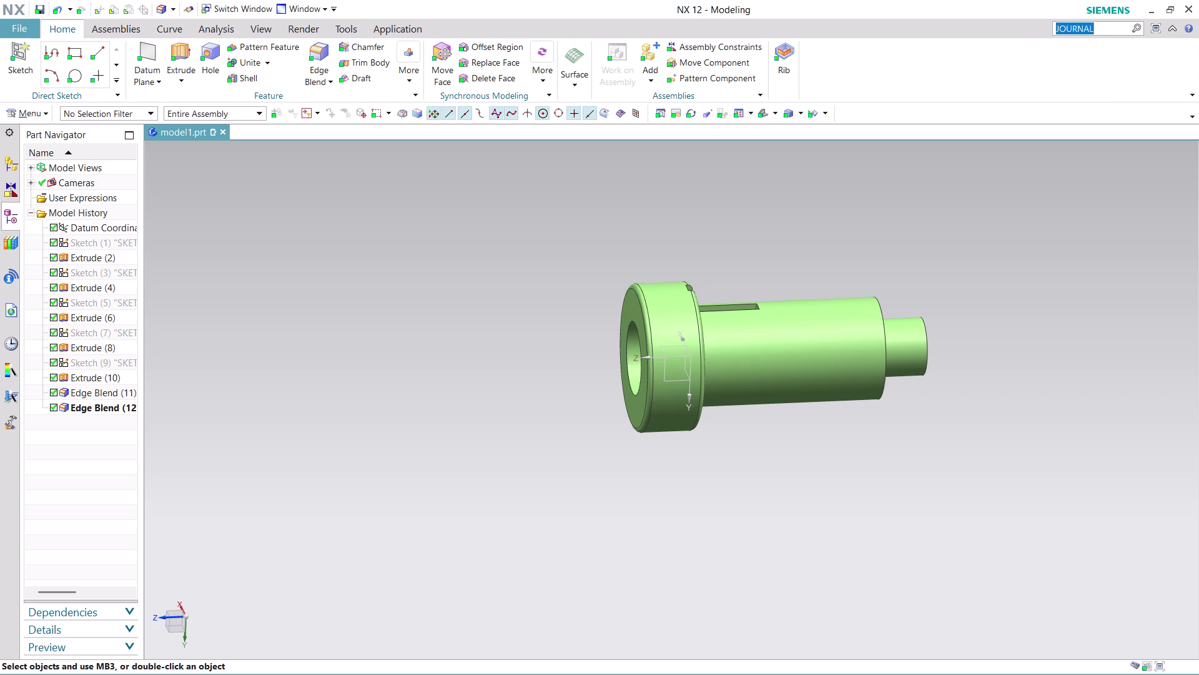
Stop journal recording from the command search results and close the Command Finder.
key(Return)
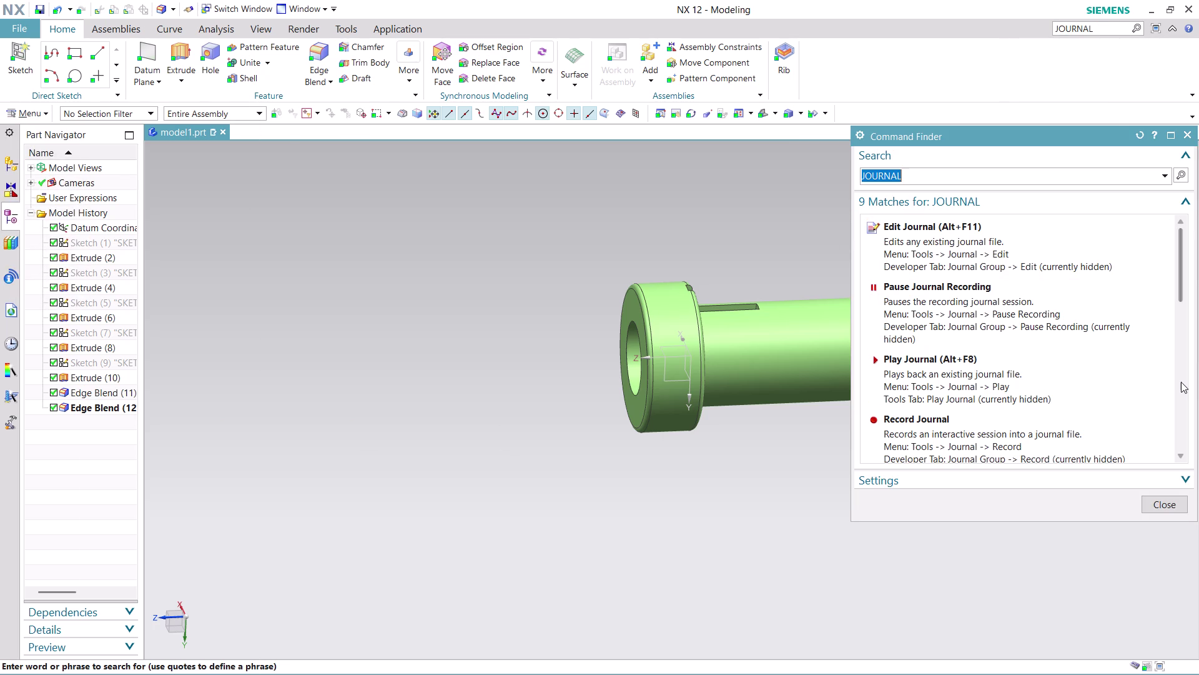
scroll(down, 3)
scroll(down, 3)
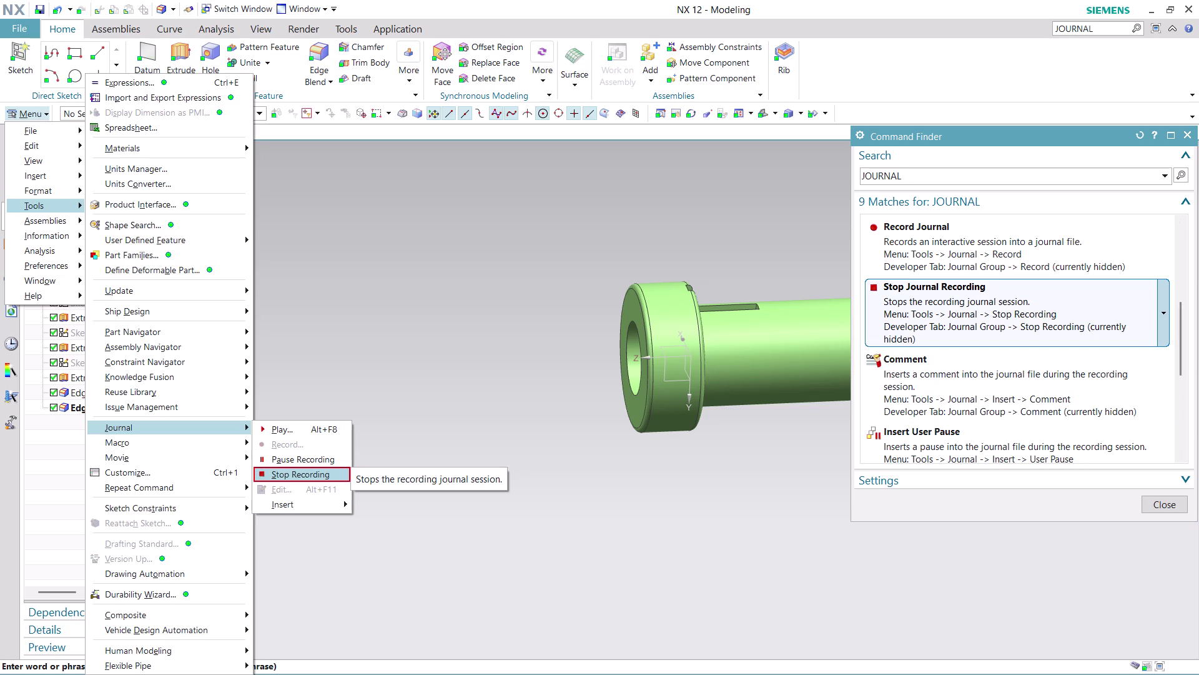
click(943, 303)
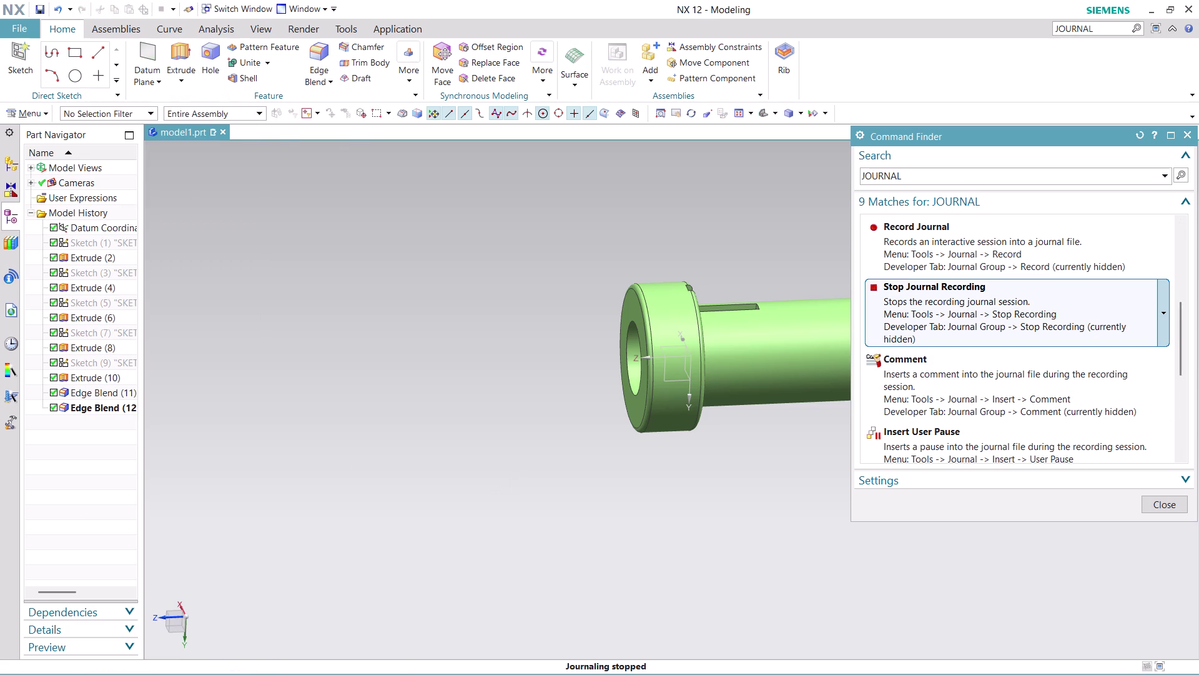
click(943, 303)
click(944, 303)
click(1176, 506)
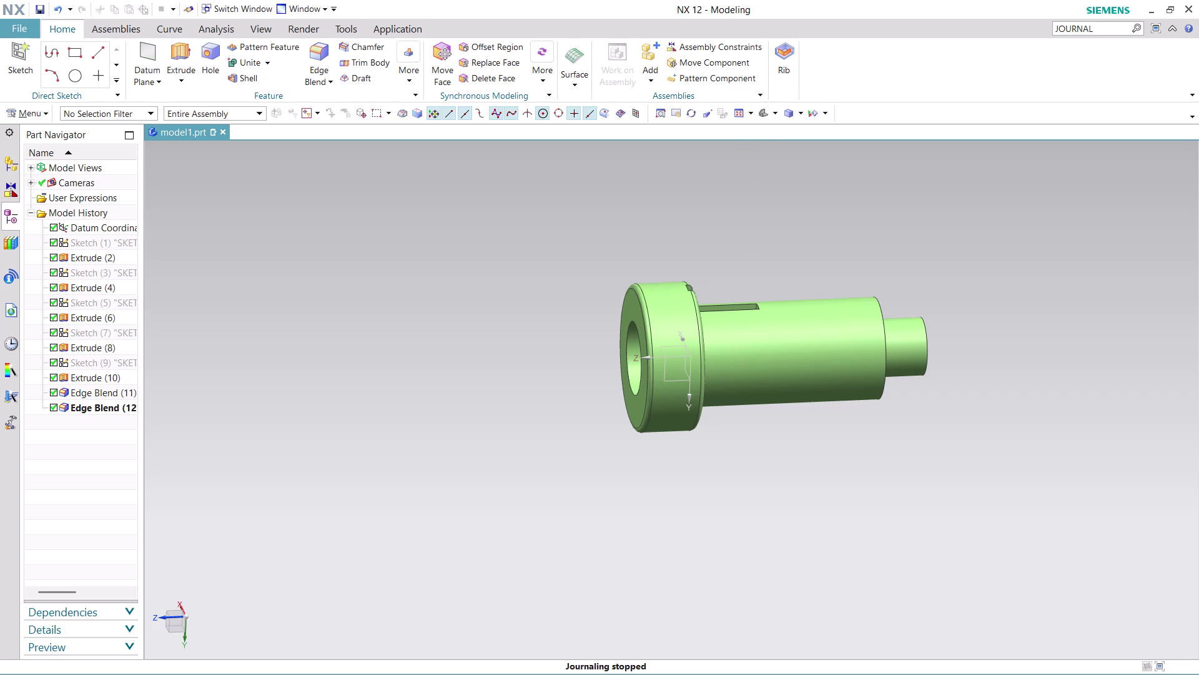
key(ctrl+s)
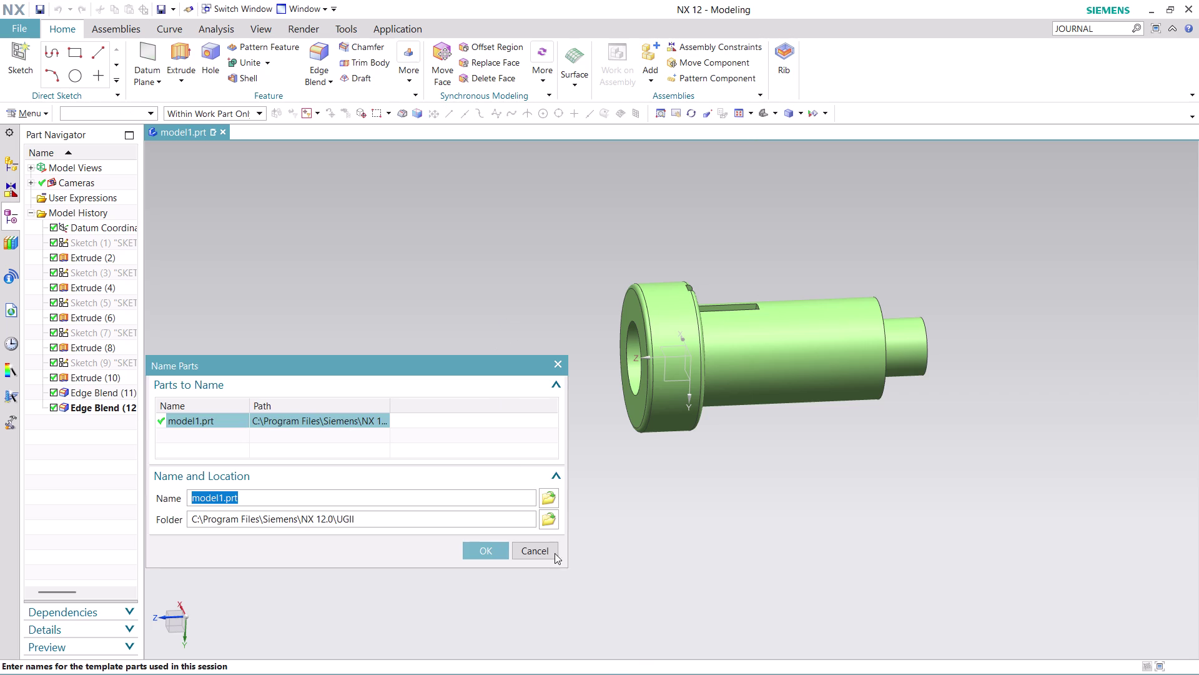
Set the save location to Desktop > nx-cad drawing files.
click(550, 493)
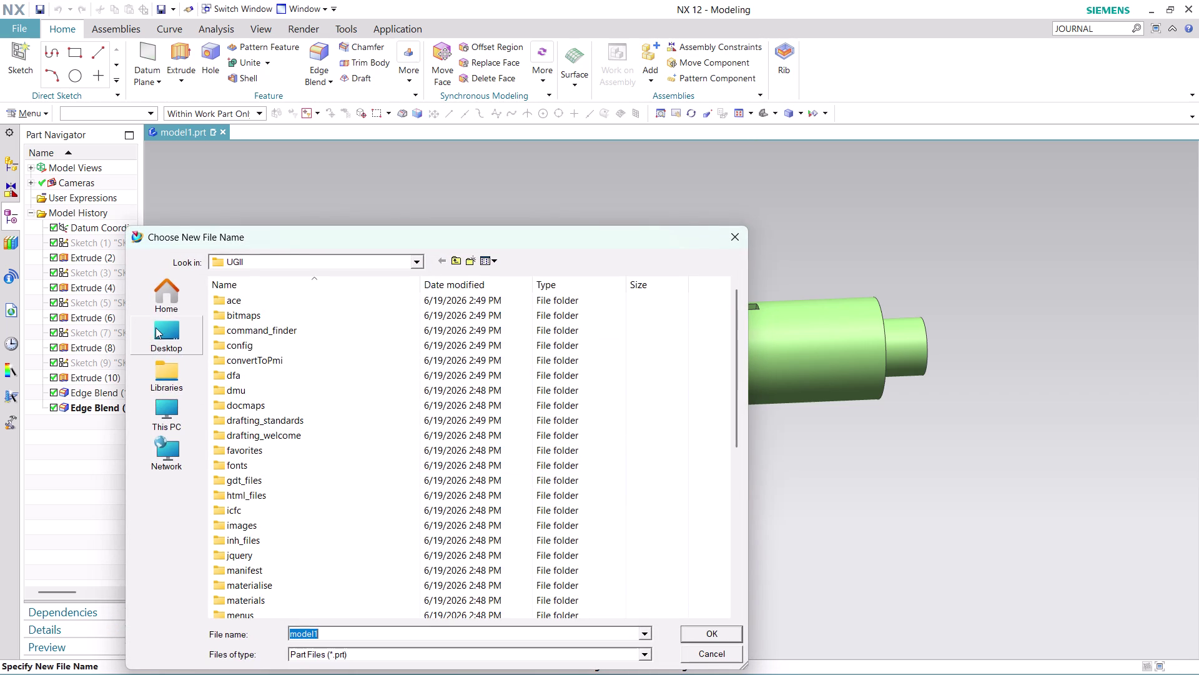
click(156, 327)
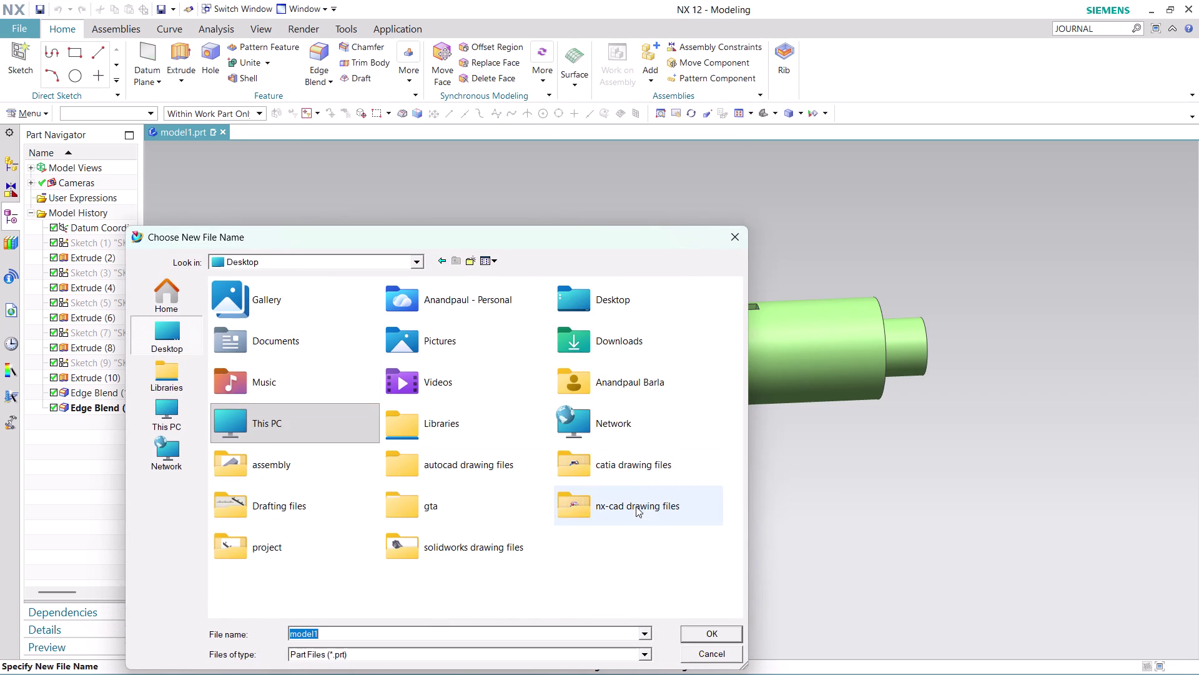
double_click(636, 506)
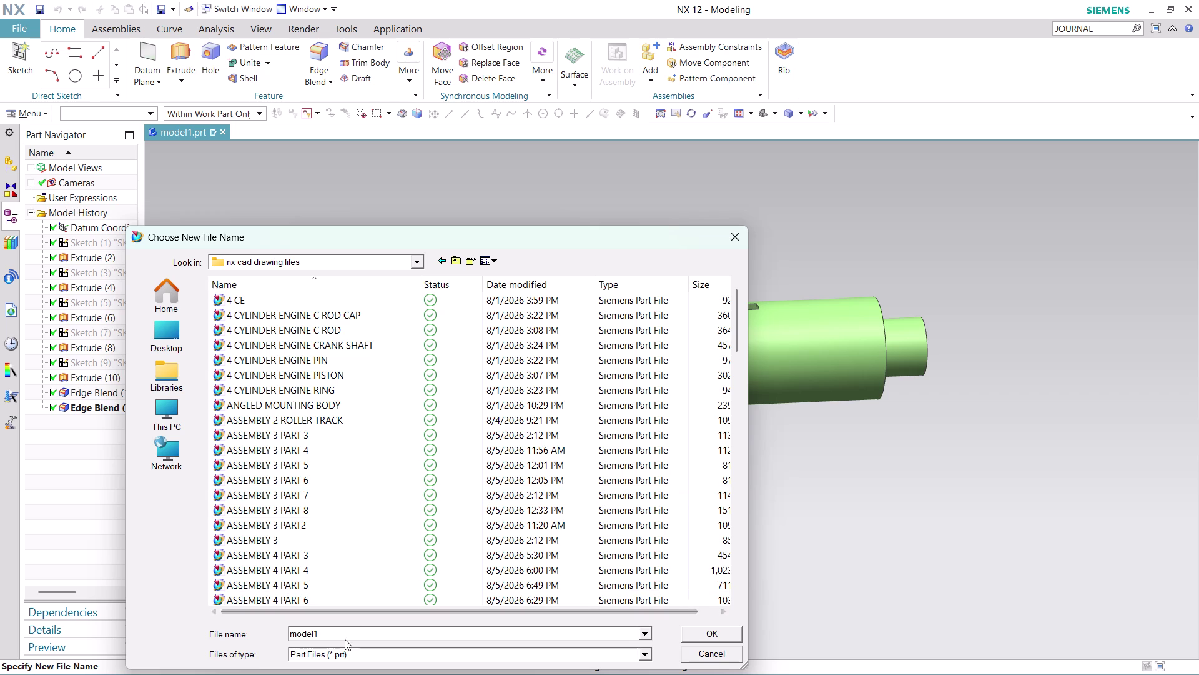
Name the part 'ASSEMBLY 12 PART 1' and confirm the save.
click(340, 633)
text(ASS)
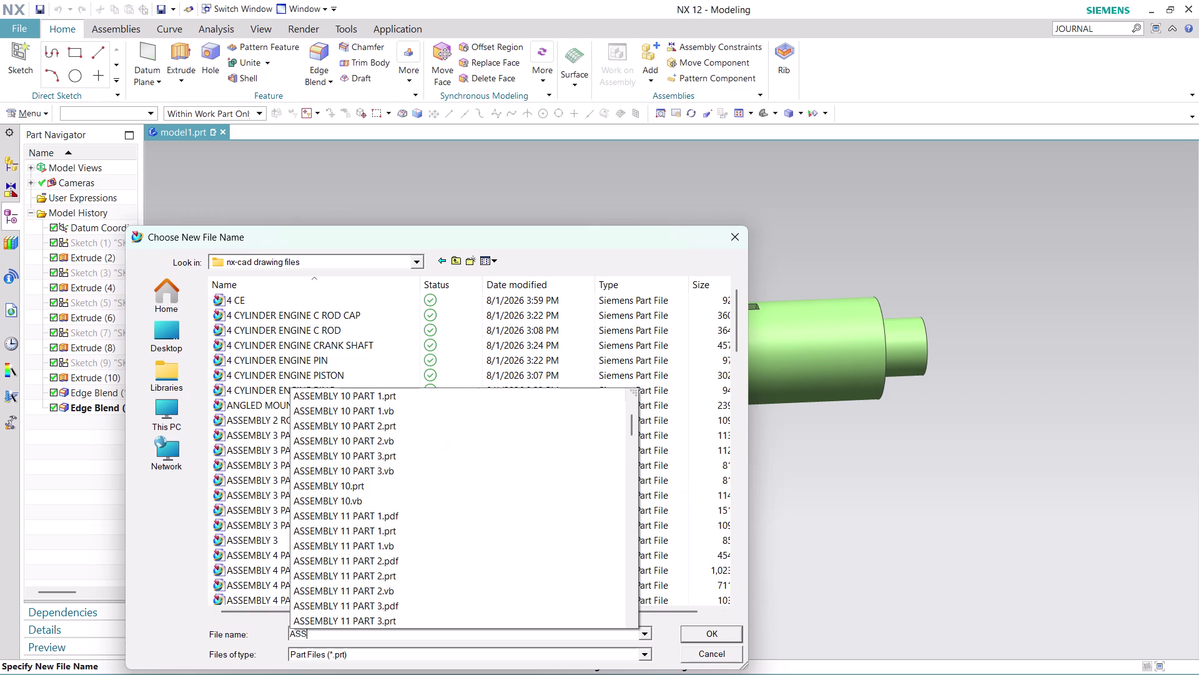
text(EMBLY)
key(space)
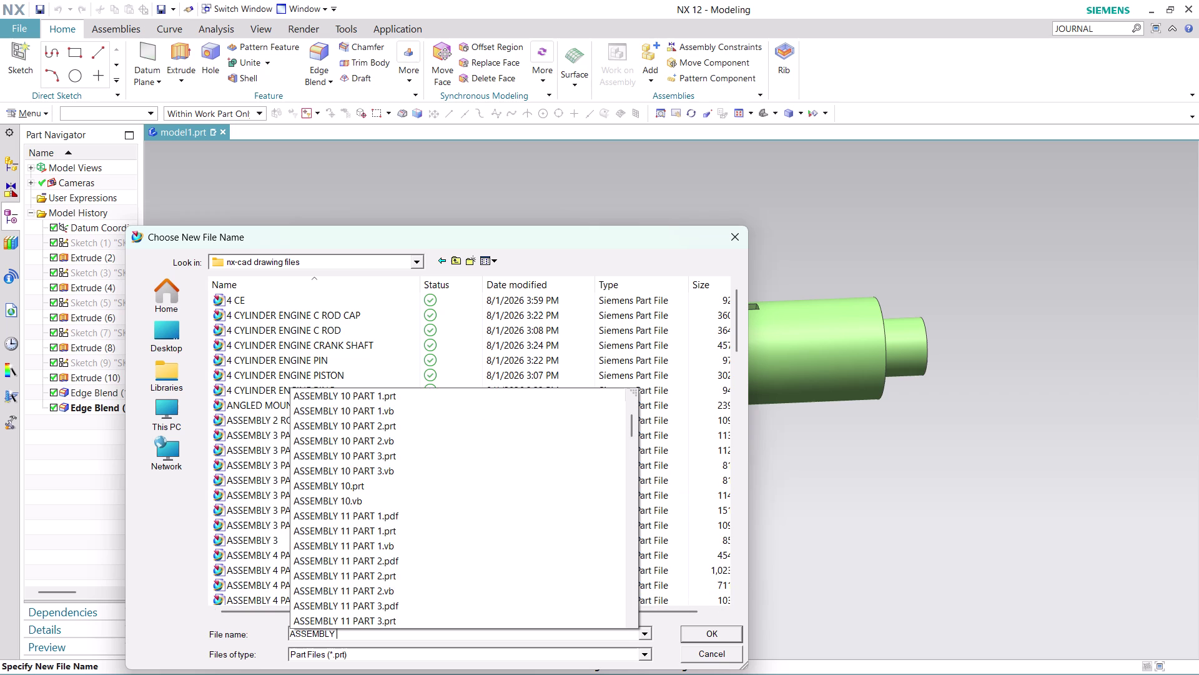
text(12)
key(space)
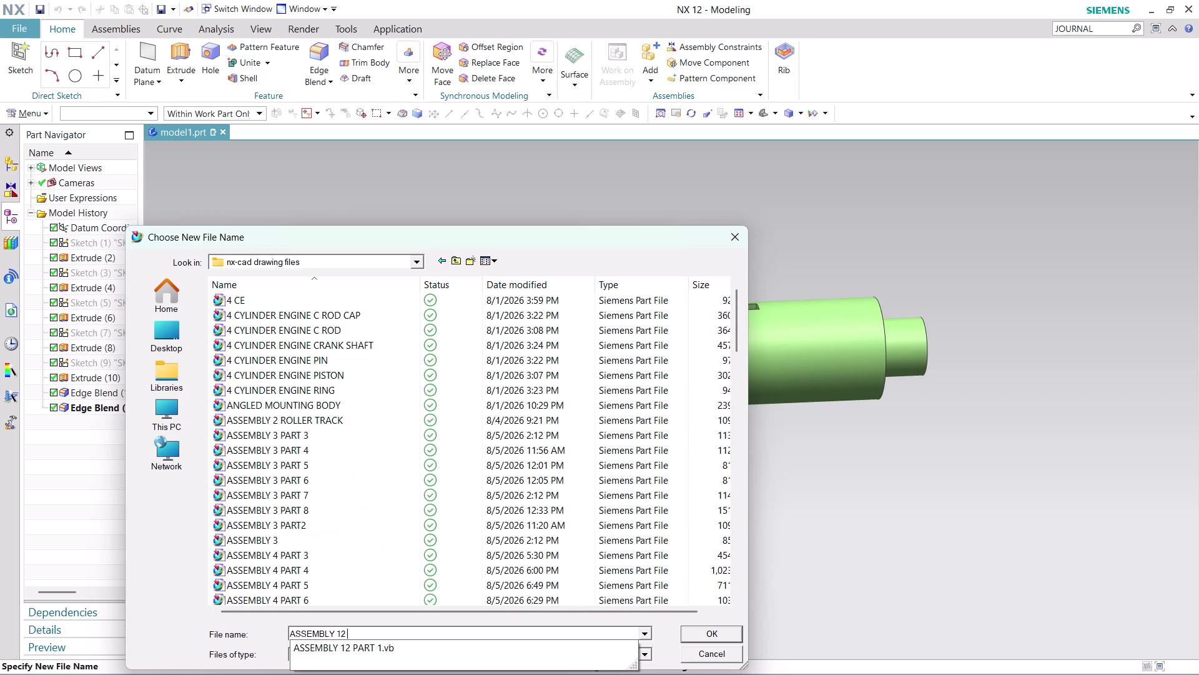
text(PART 1)
key(Return)
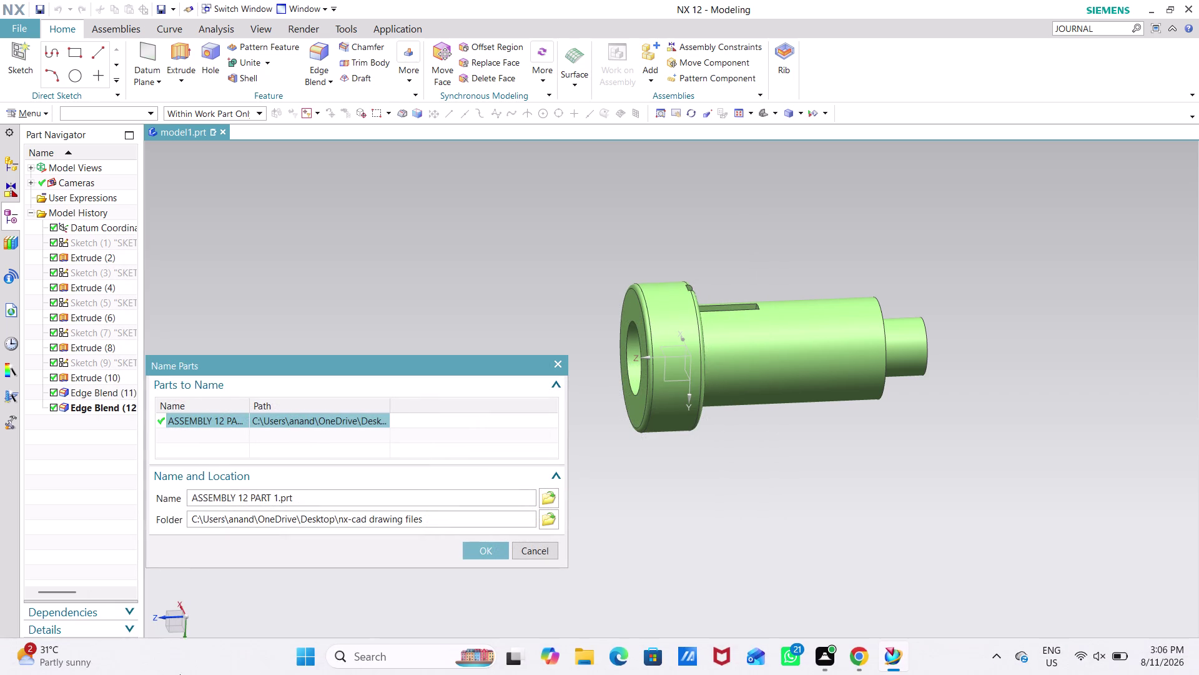
click(476, 550)
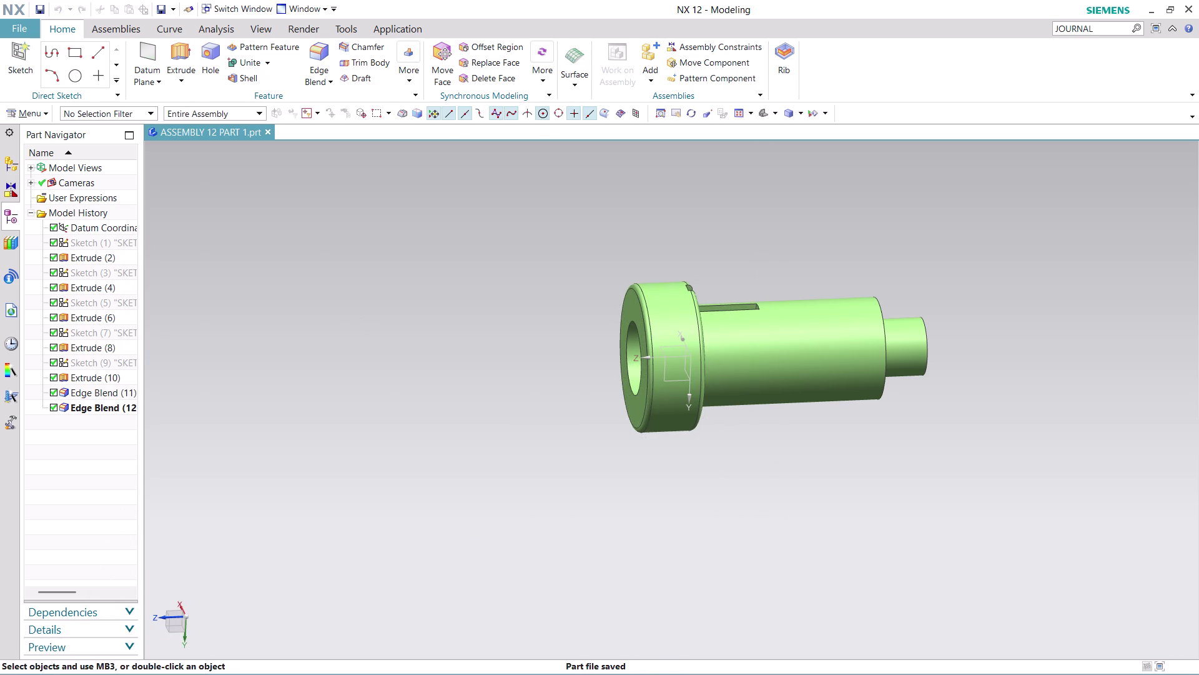
click(778, 108)
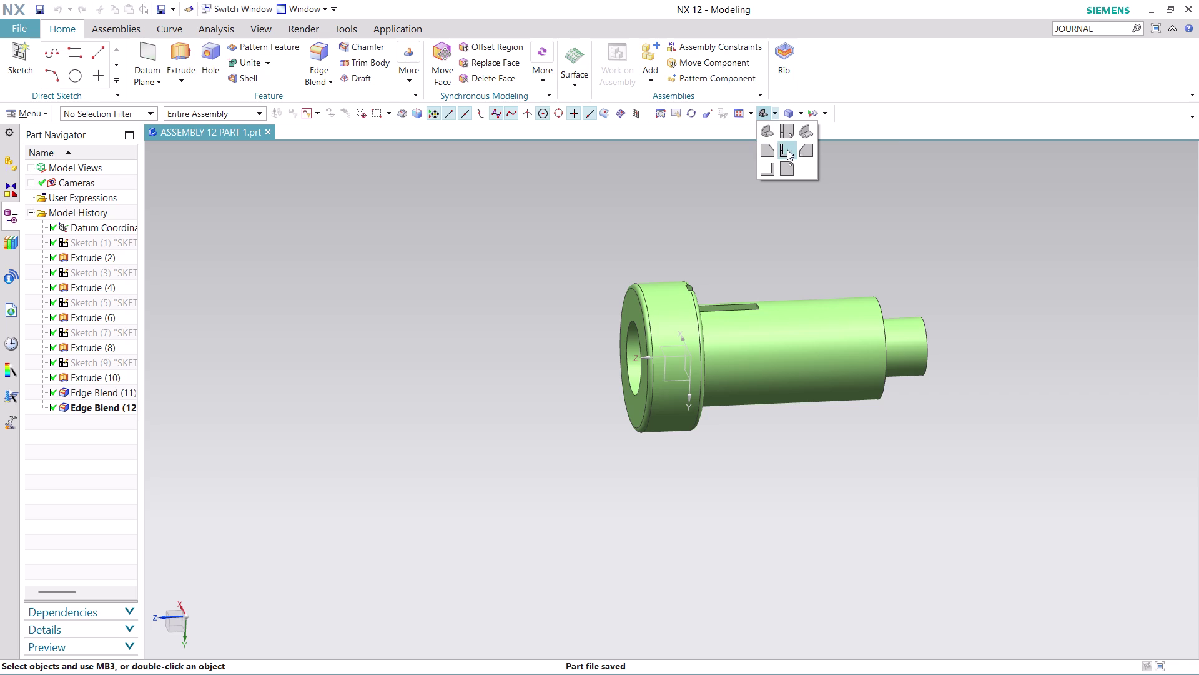
Switch to an isometric view and orbit the shaft lengthwise to expose the keyway.
click(806, 132)
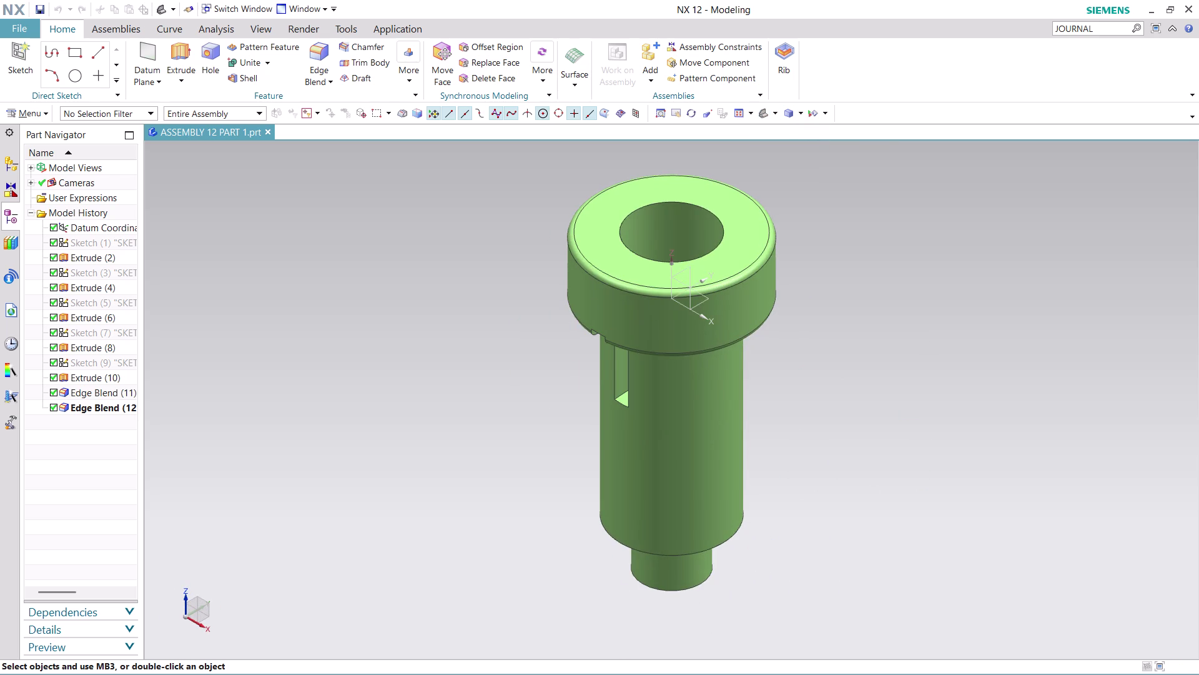
scroll(down, 3)
scroll(up, 3)
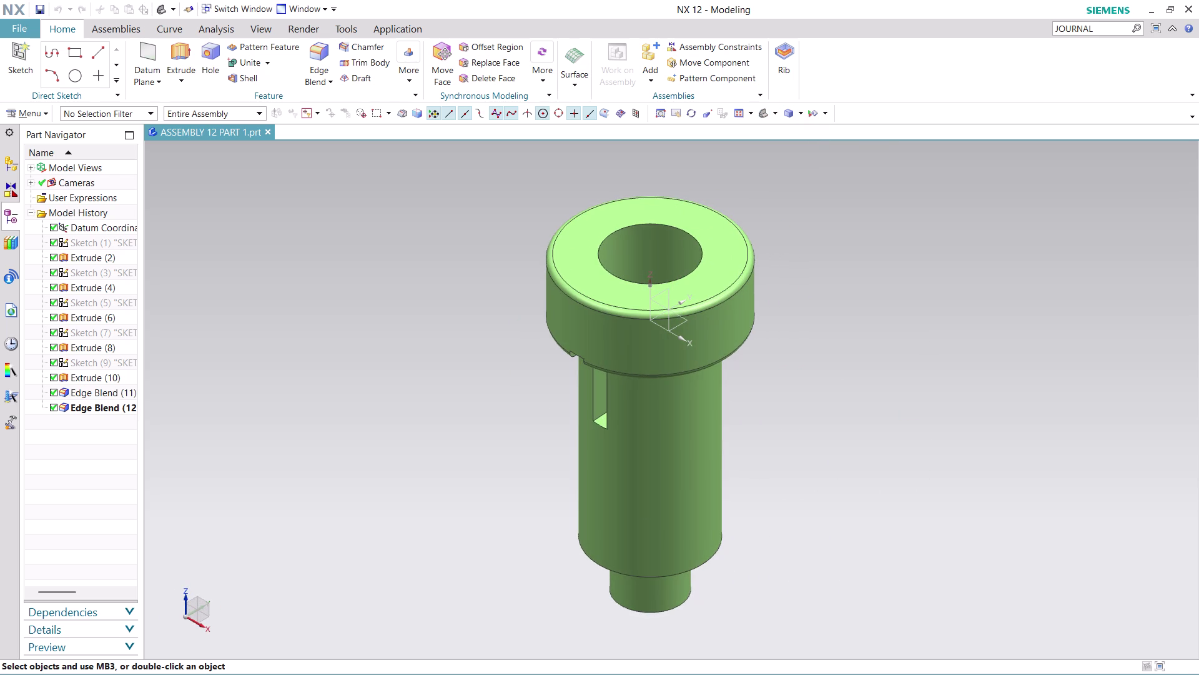
middle_drag(808, 288, 875, 293)
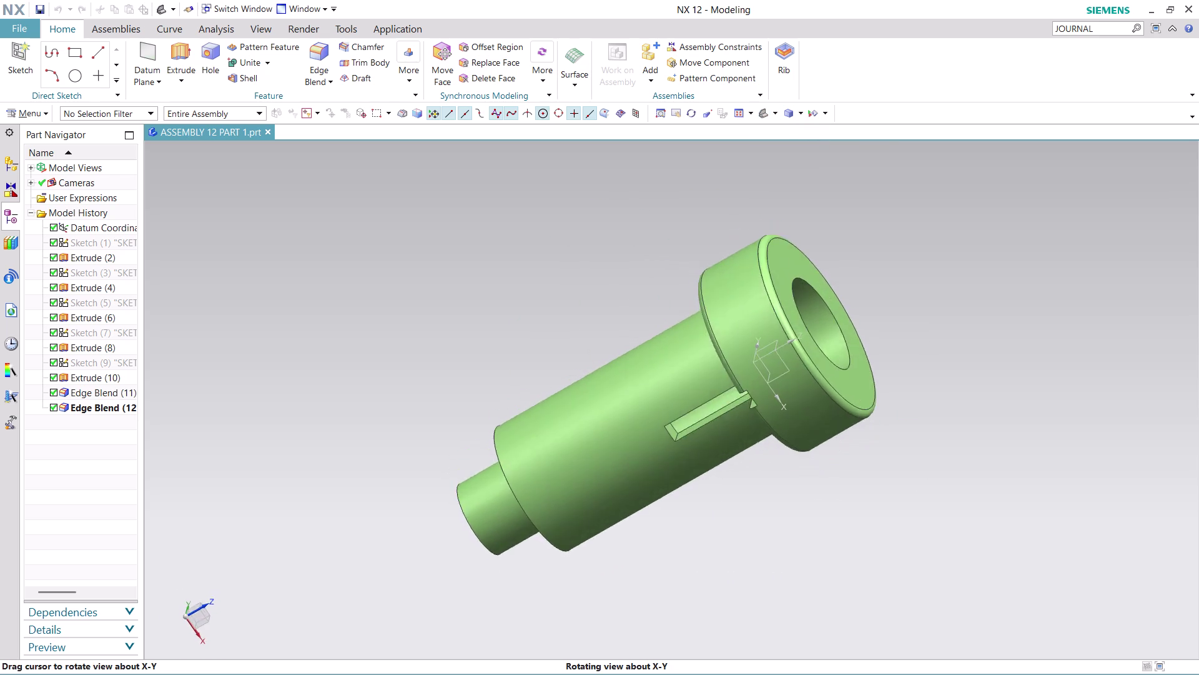
middle_drag(875, 293, 712, 321)
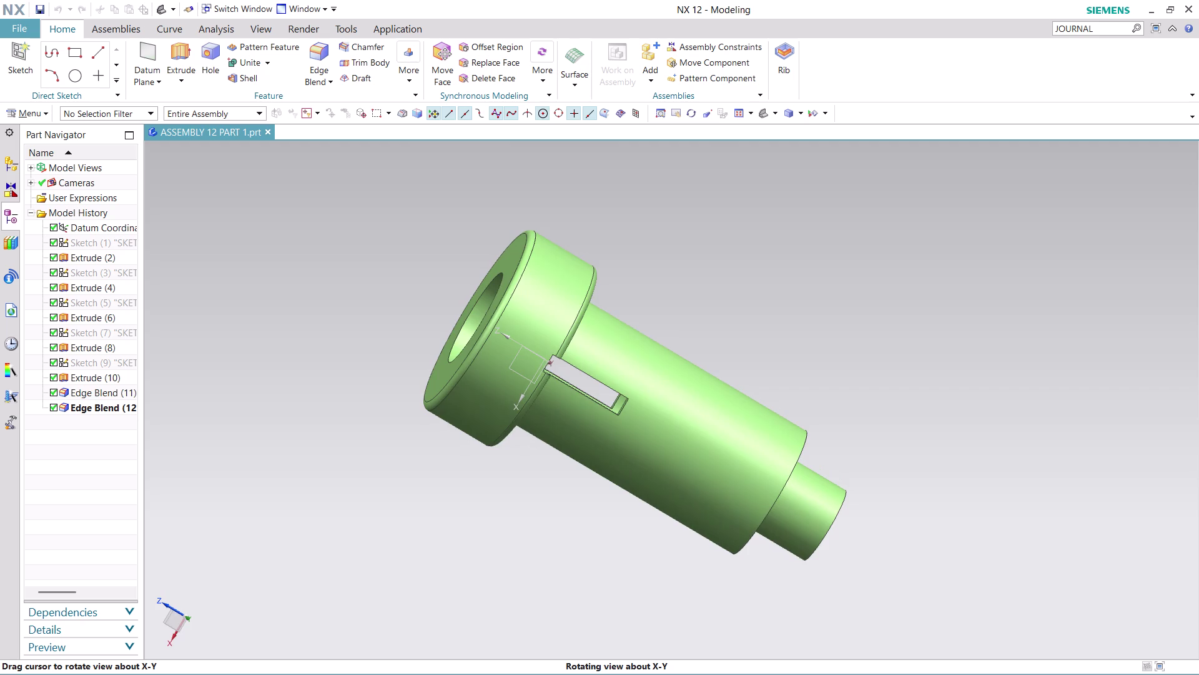
middle_drag(712, 321, 706, 327)
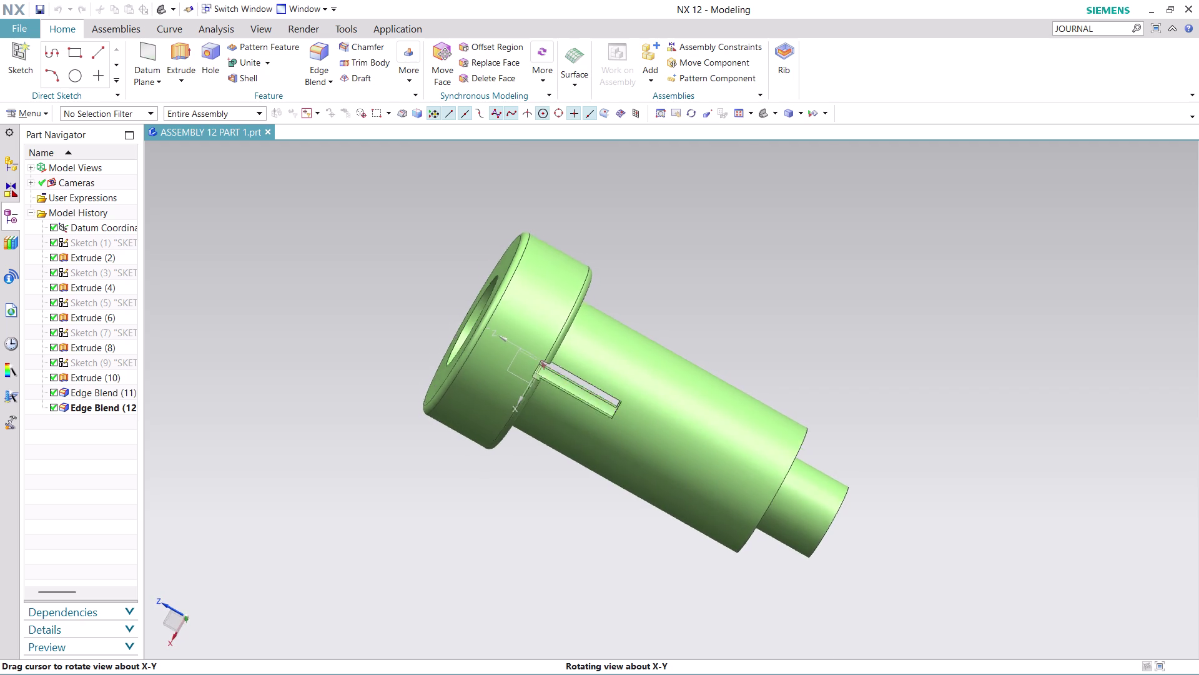
middle_drag(707, 327, 711, 332)
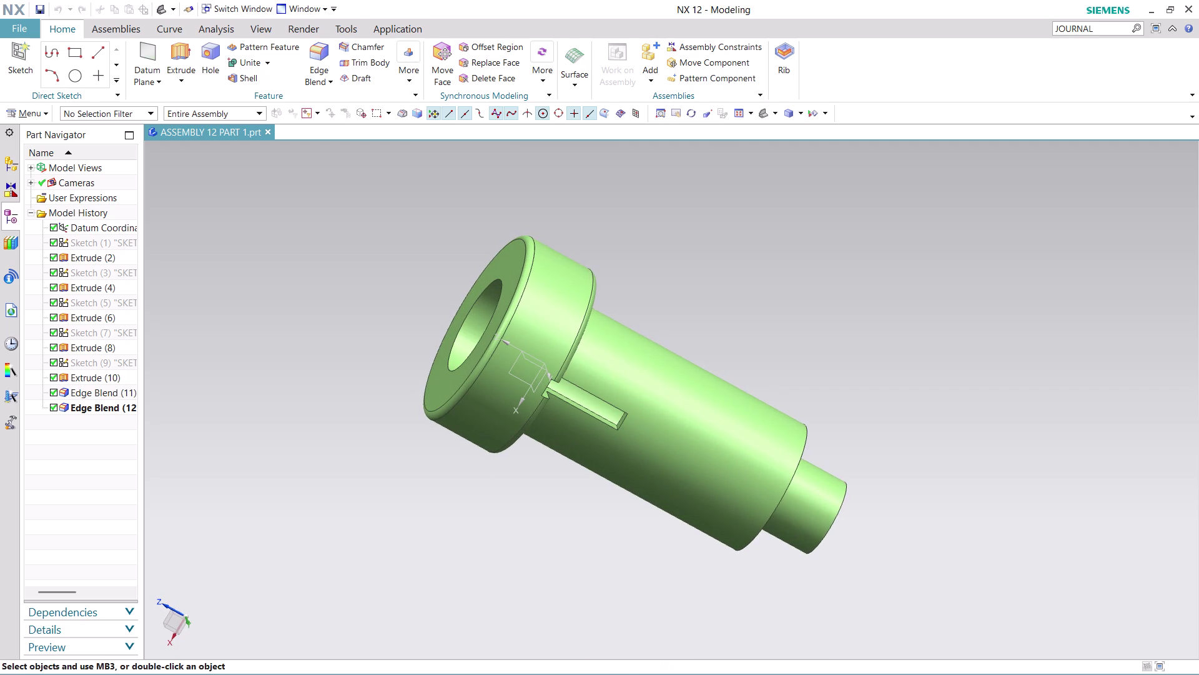
click(16, 30)
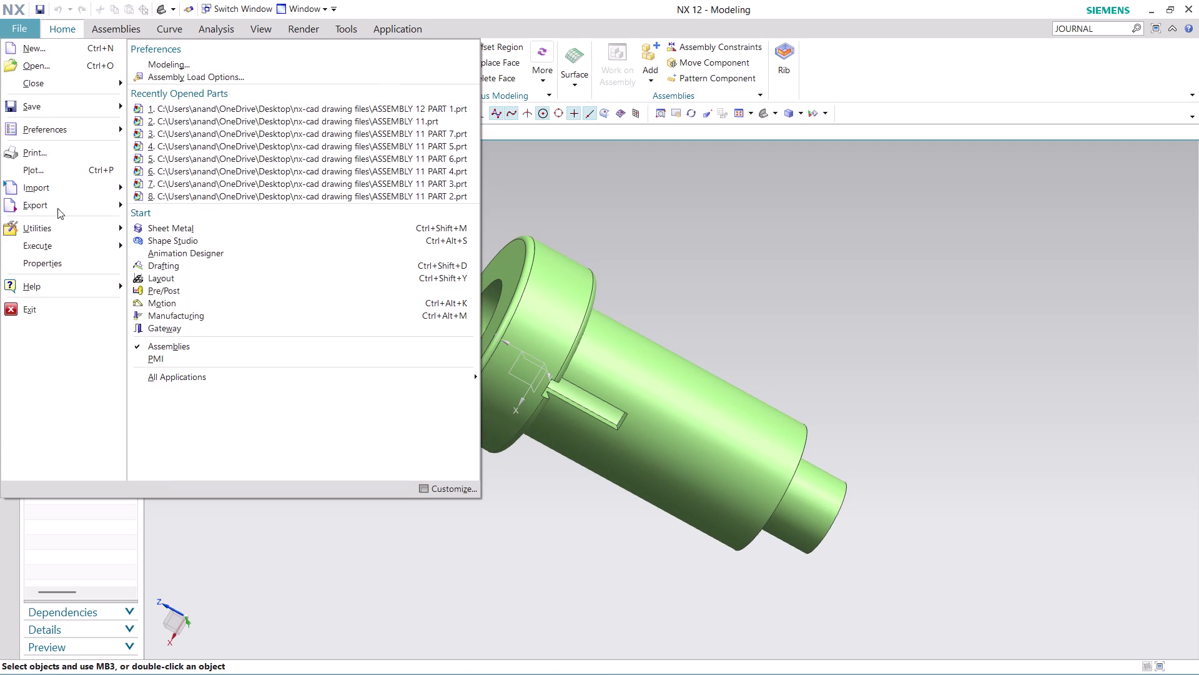
Export to PDF, trimming the file-name prefix to leave 'ASSEMBLY 12 PART 1'.
click(288, 204)
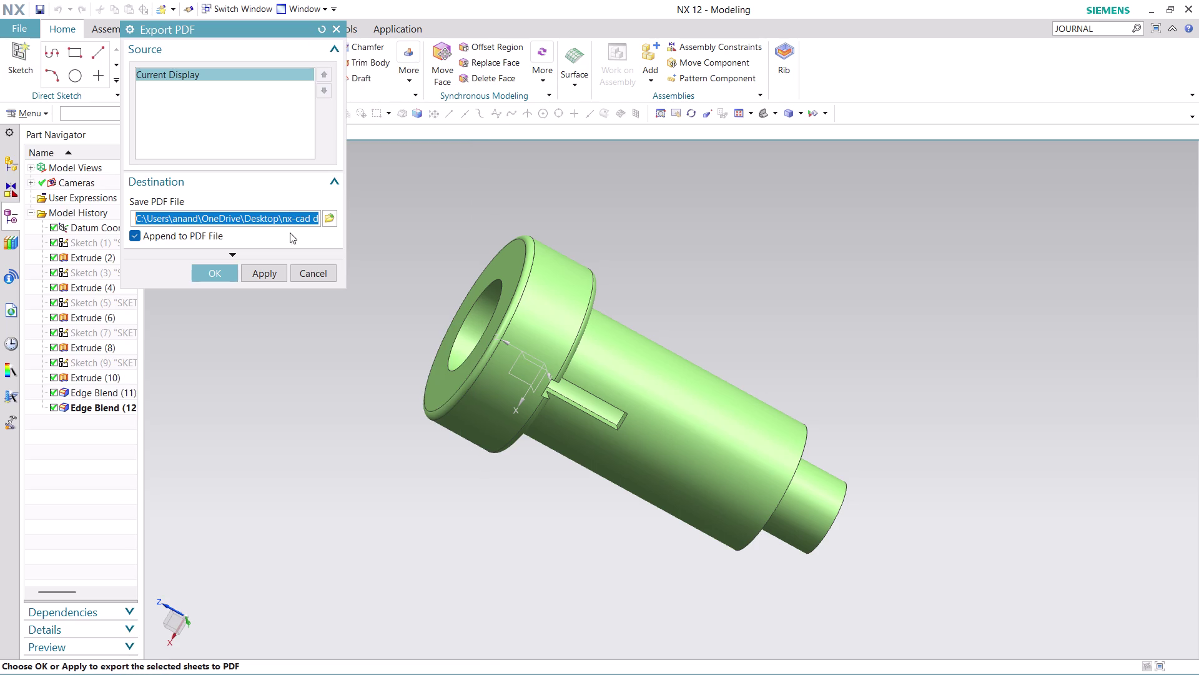
click(335, 217)
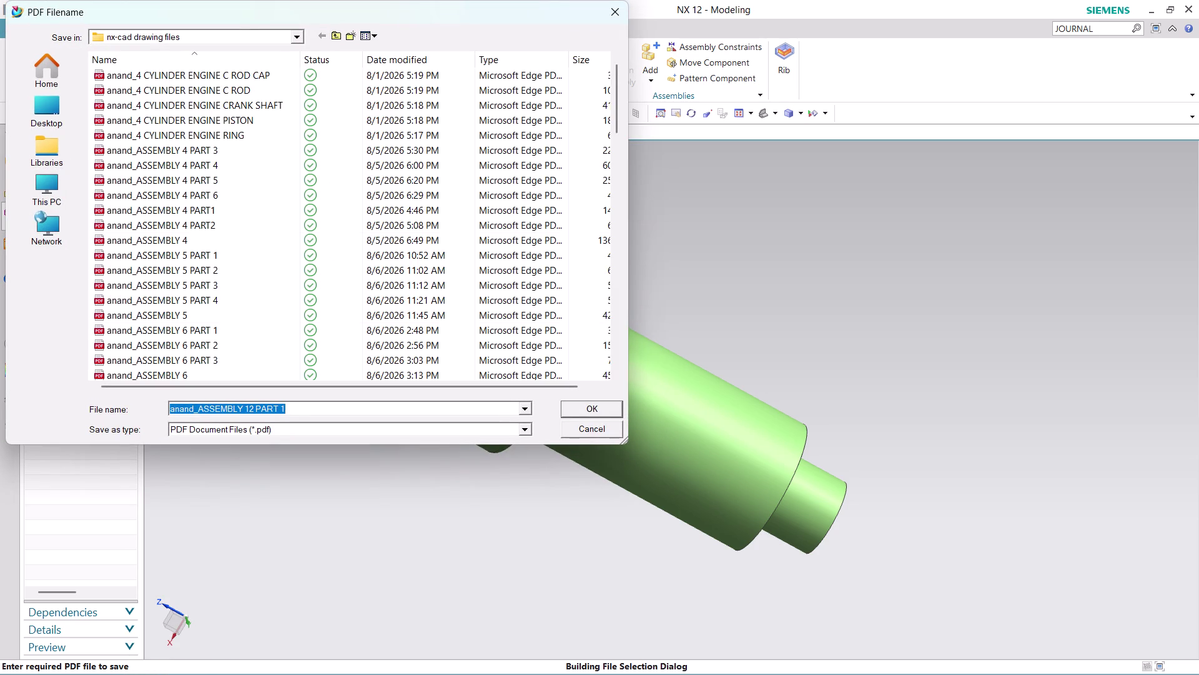
click(198, 408)
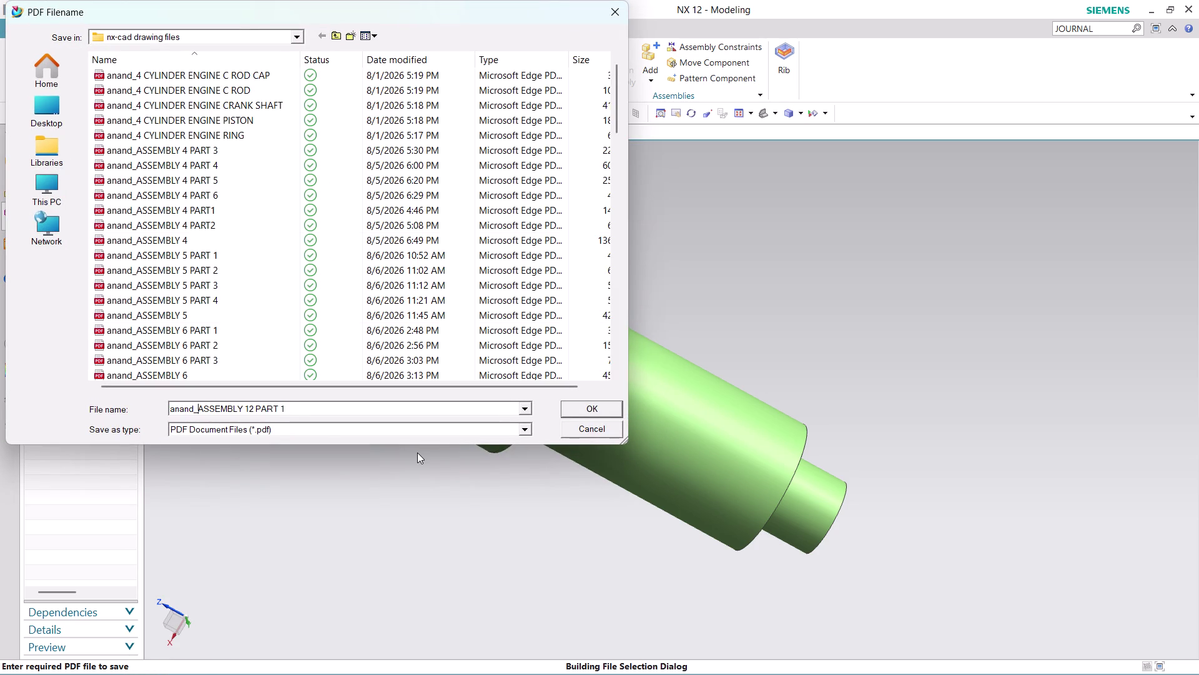
key(BackSpace)
key(BackSpace)
key(BackSpace)
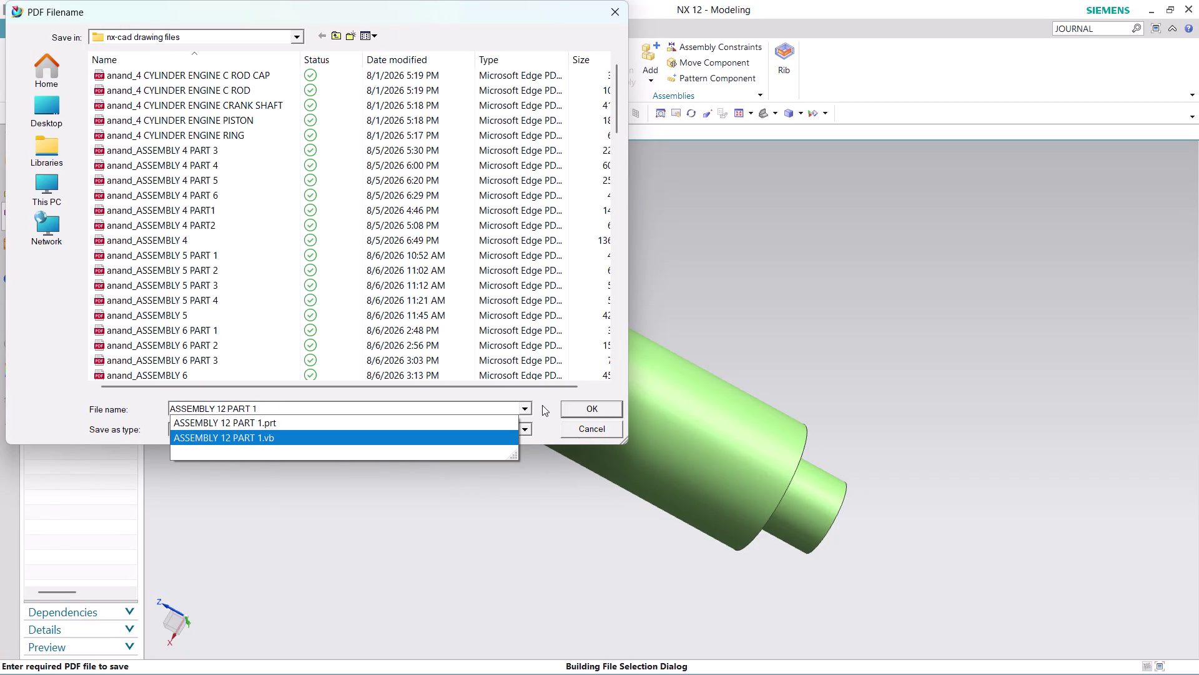
click(542, 404)
click(581, 403)
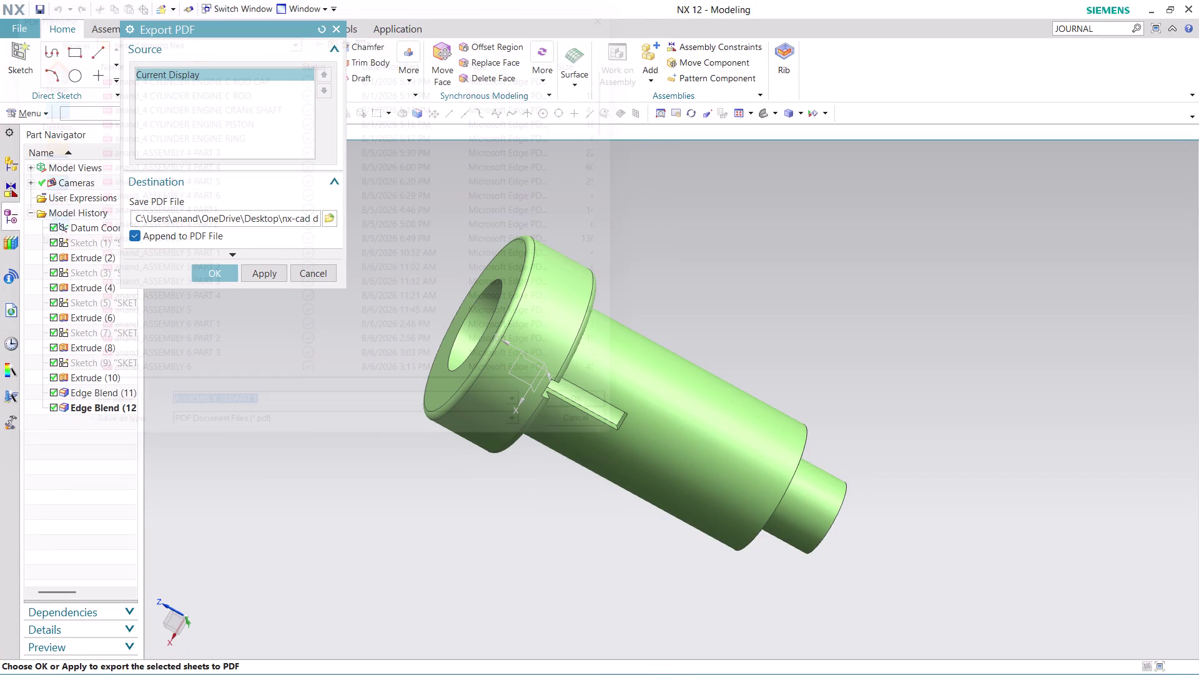
click(221, 281)
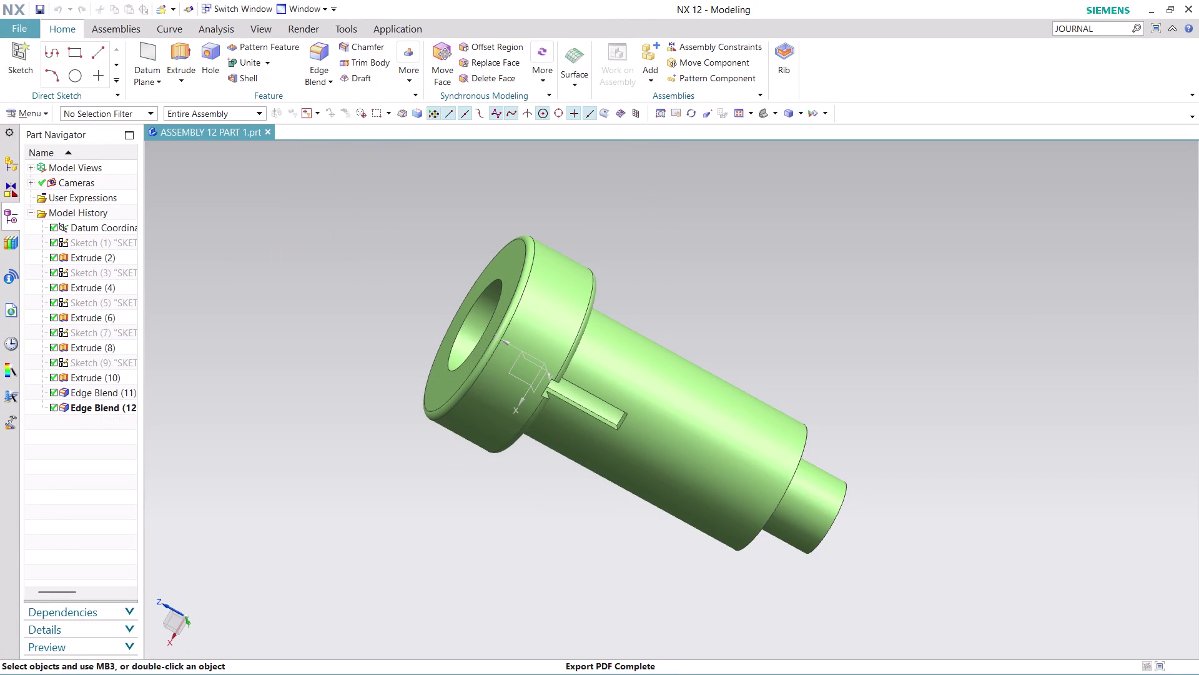